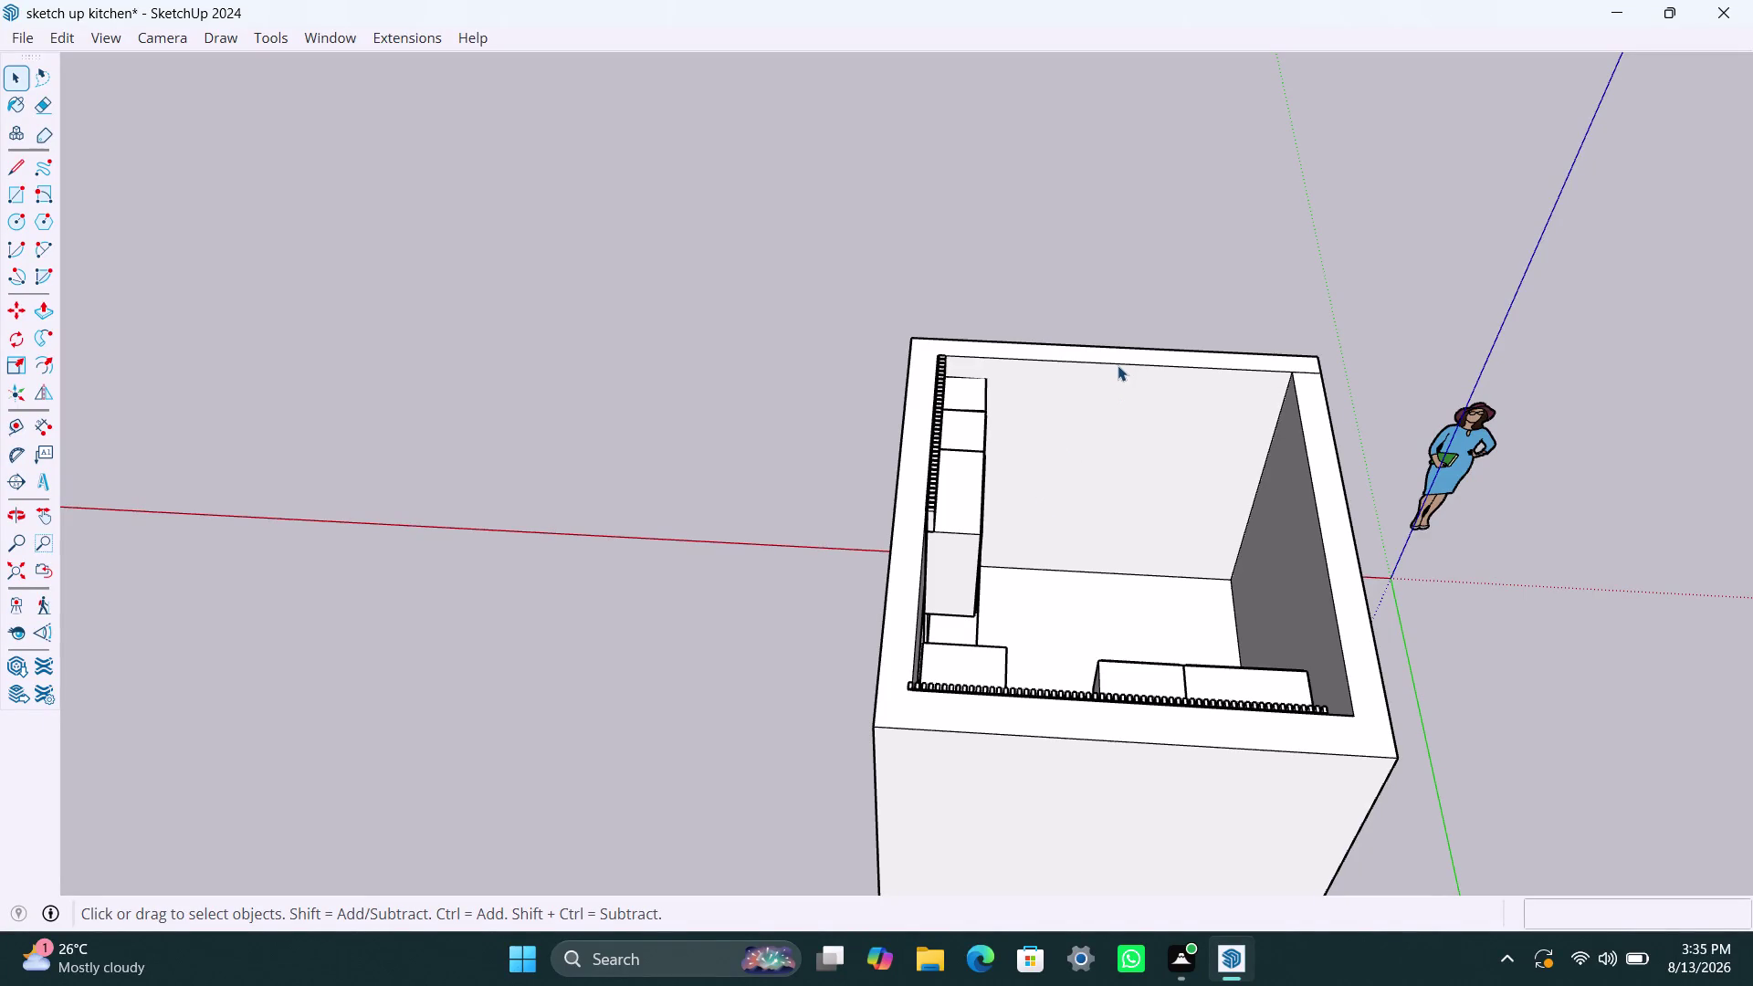
Zoom in on the wall top and select the connected wall geometry.
scroll(down, 3)
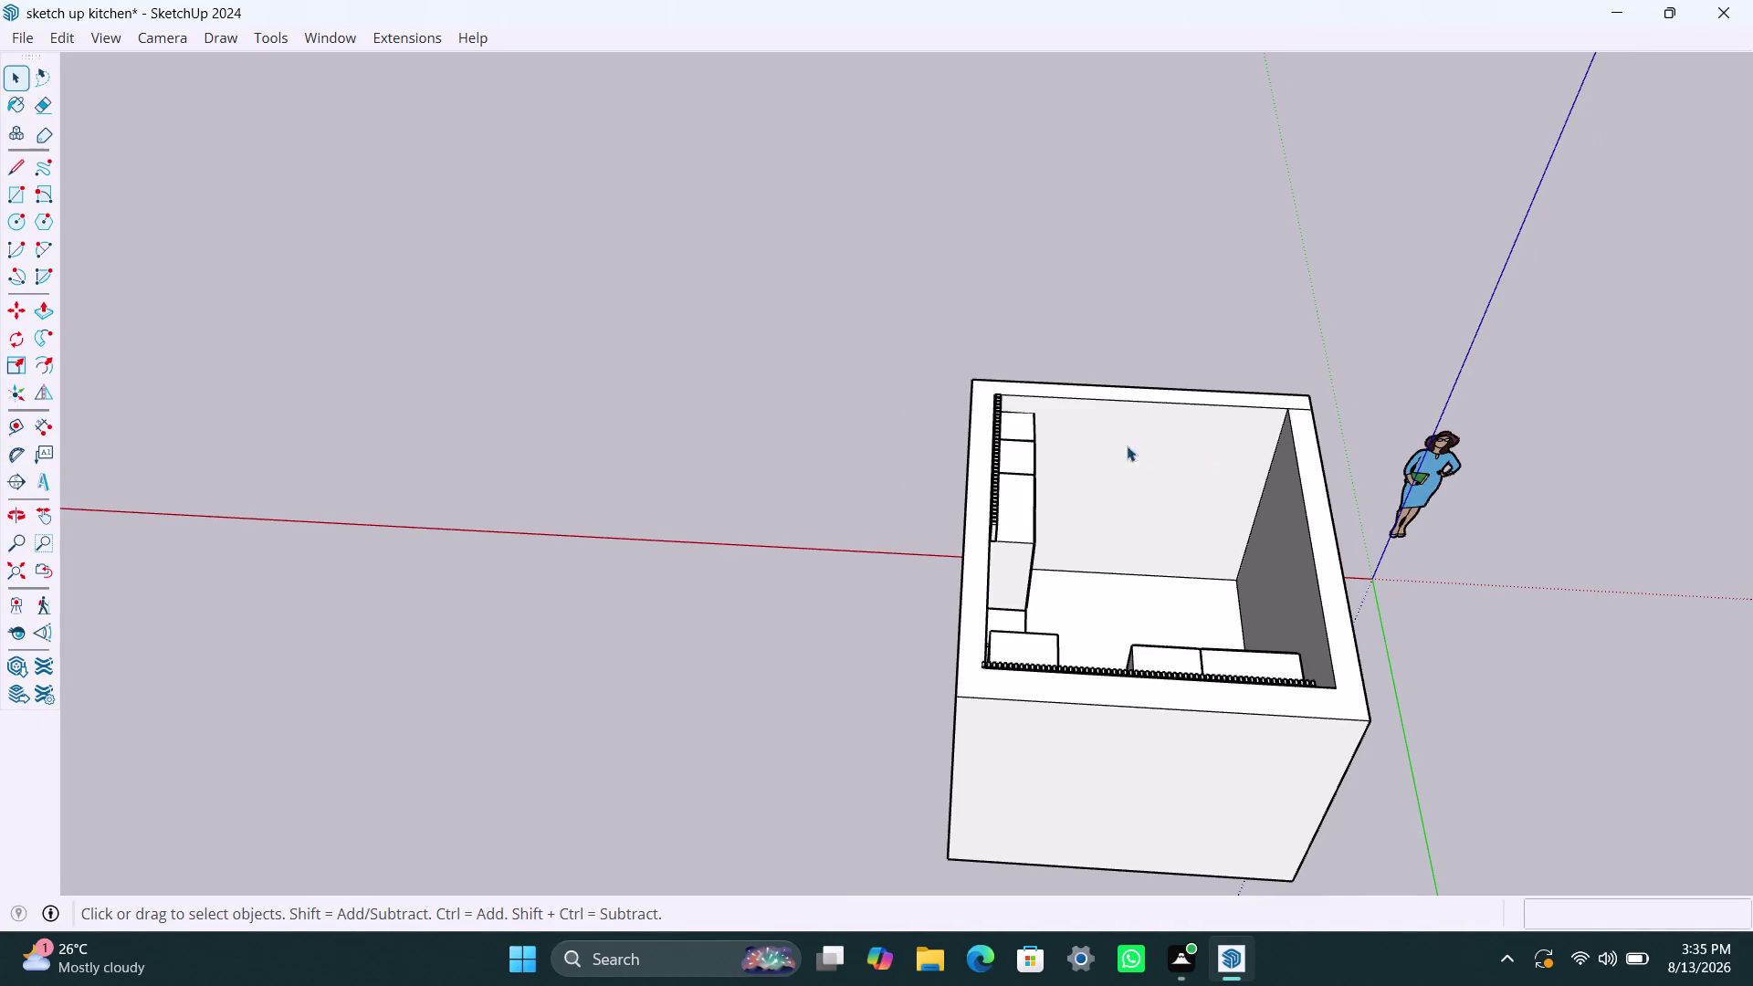
scroll(up, 3)
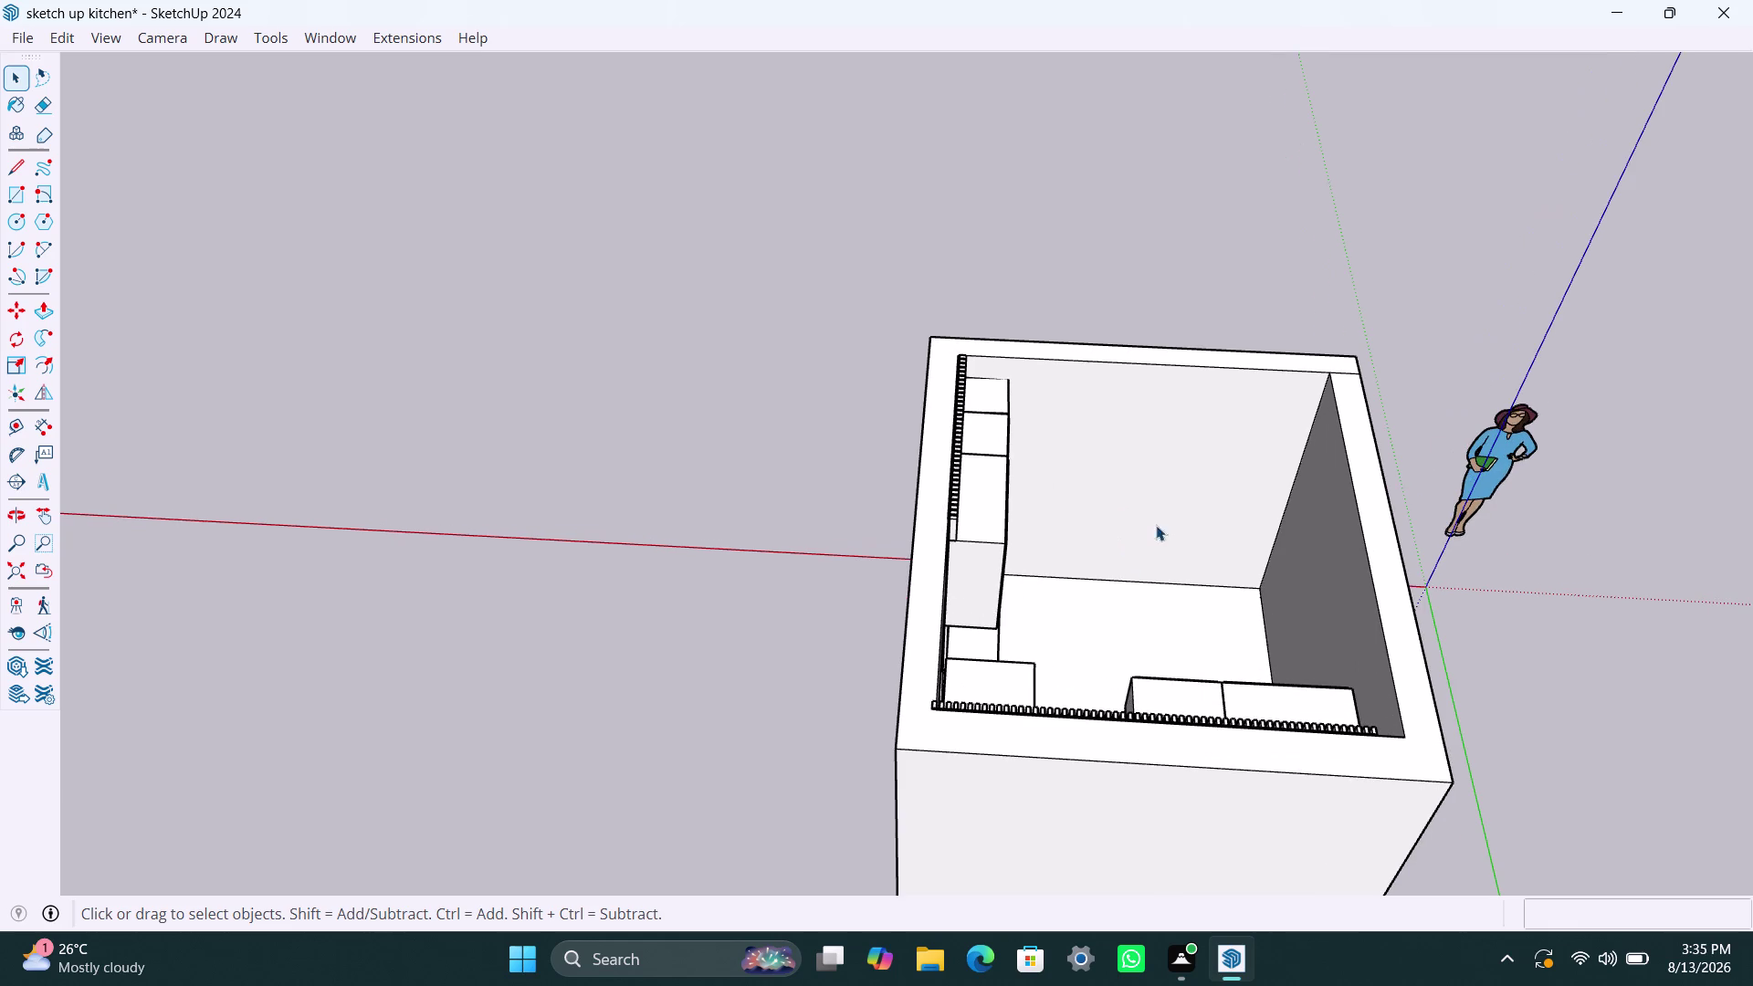
scroll(up, 3)
middle_drag(1338, 404, 1239, 454)
scroll(up, 3)
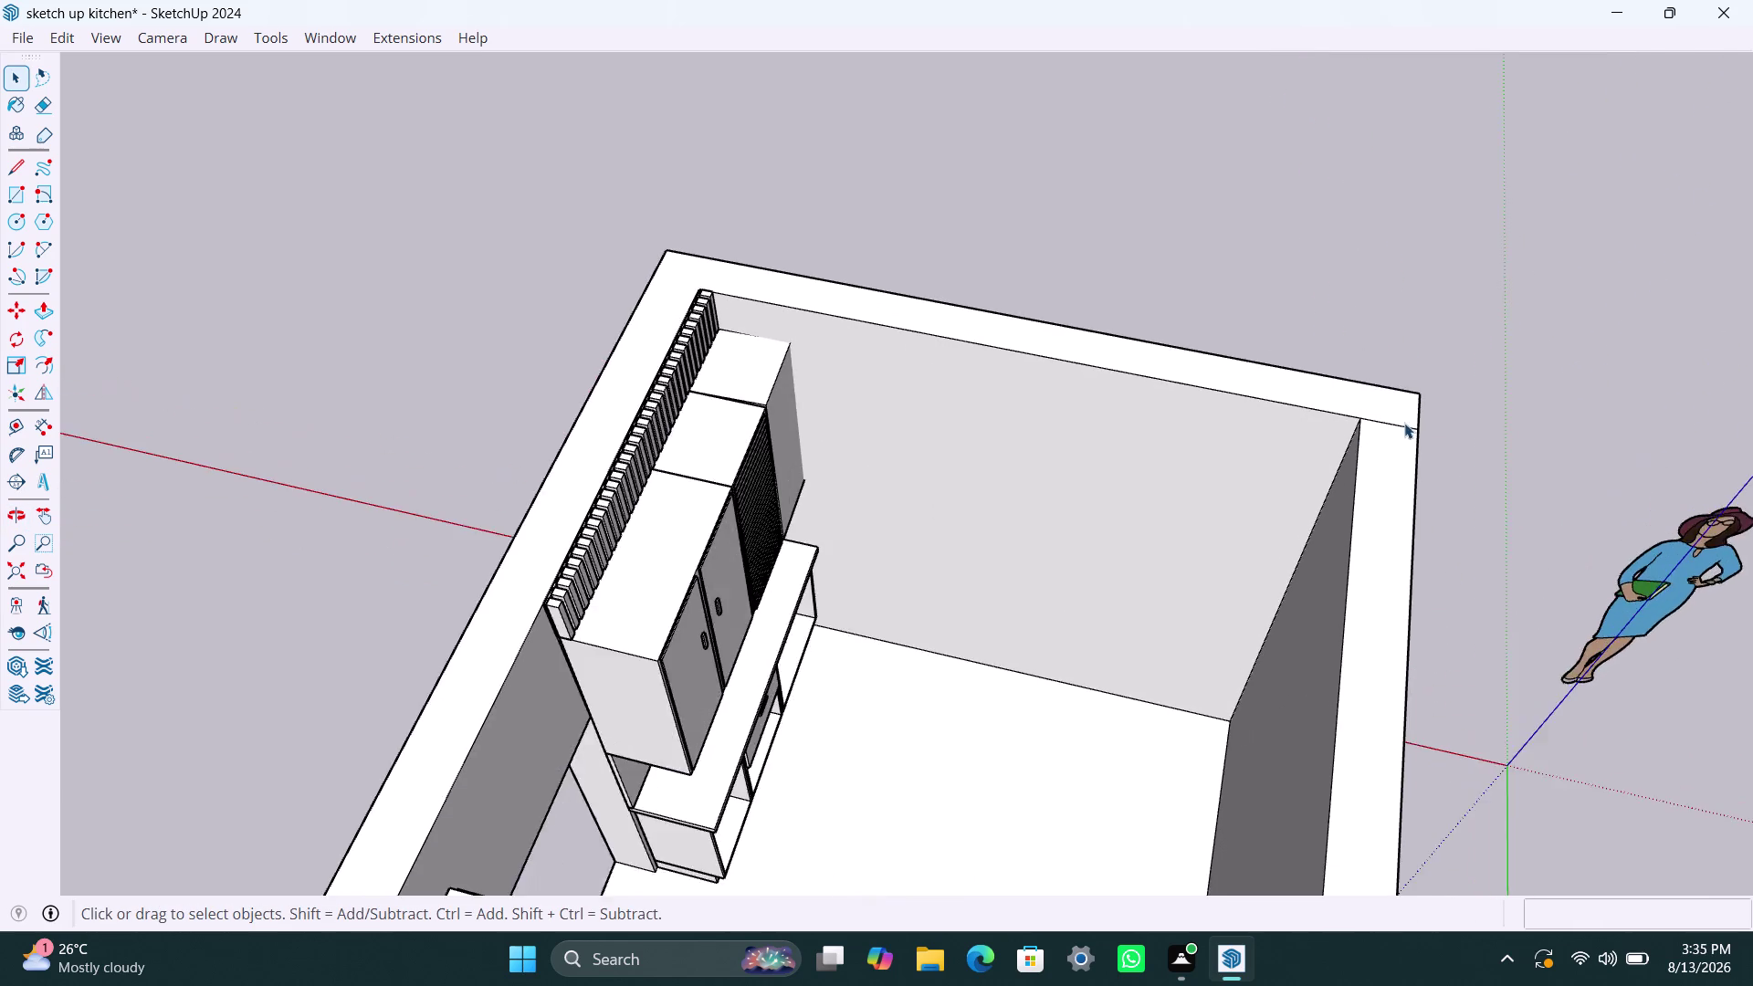
scroll(up, 3)
click(1390, 428)
triple_click(1390, 428)
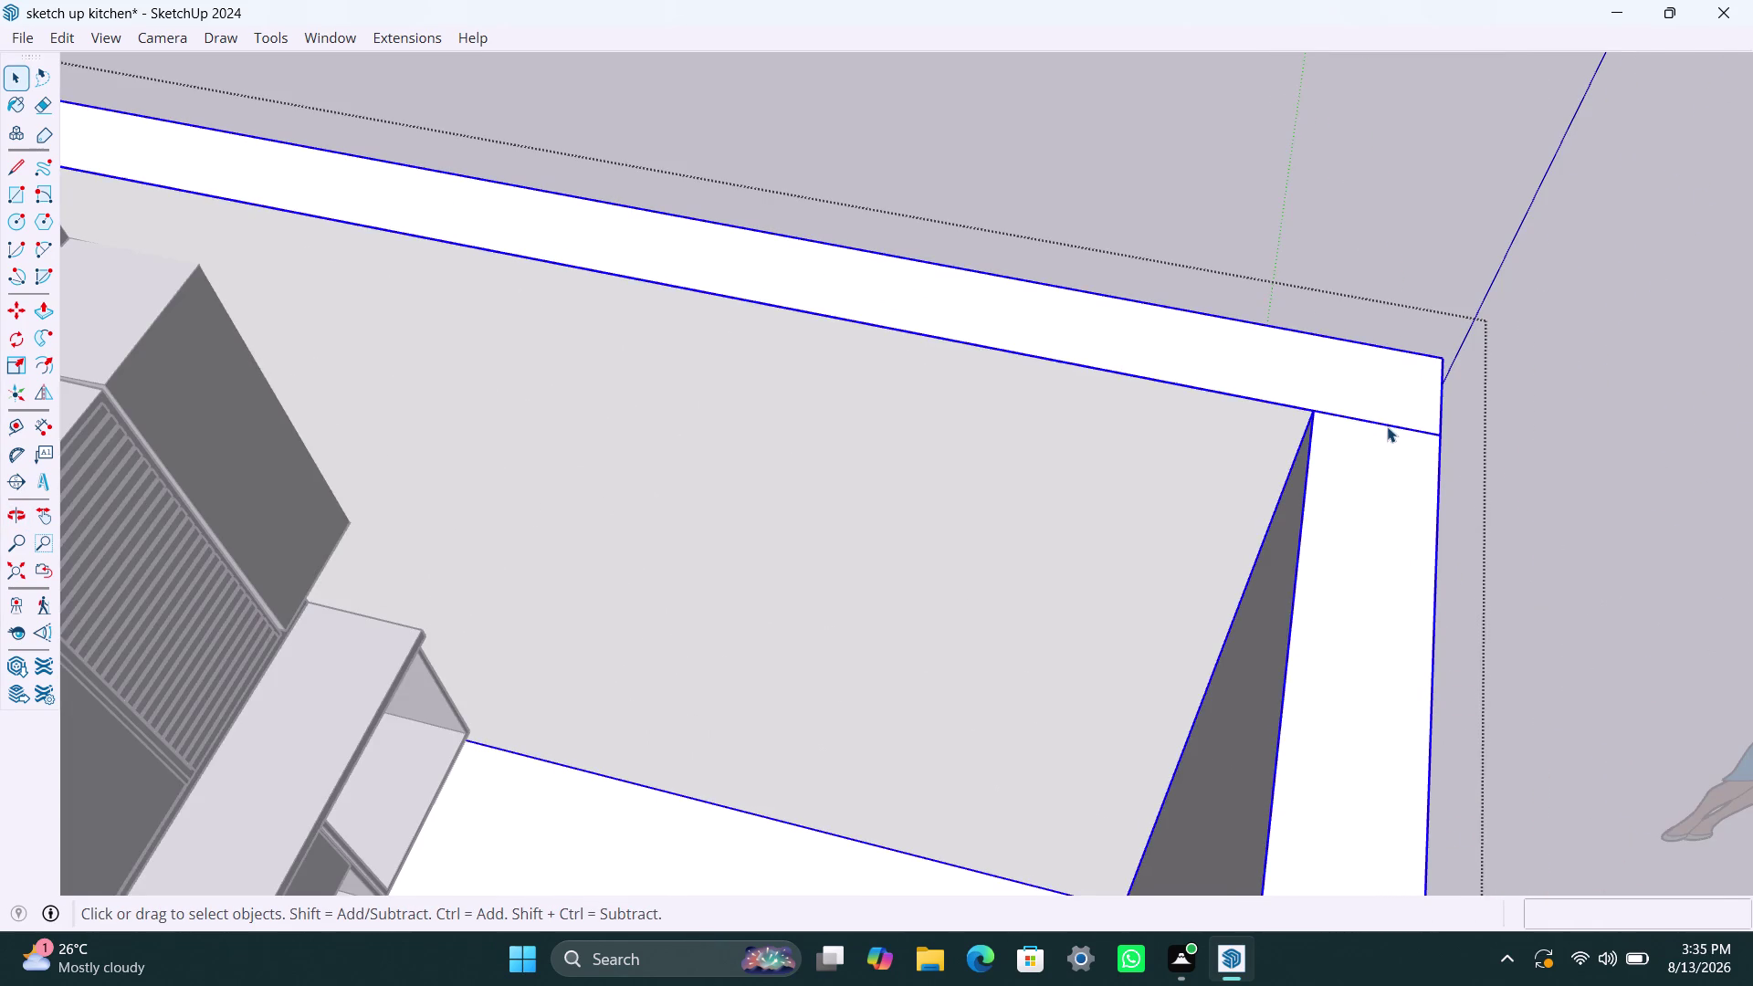
double_click(1387, 427)
click(1388, 425)
double_click(1387, 426)
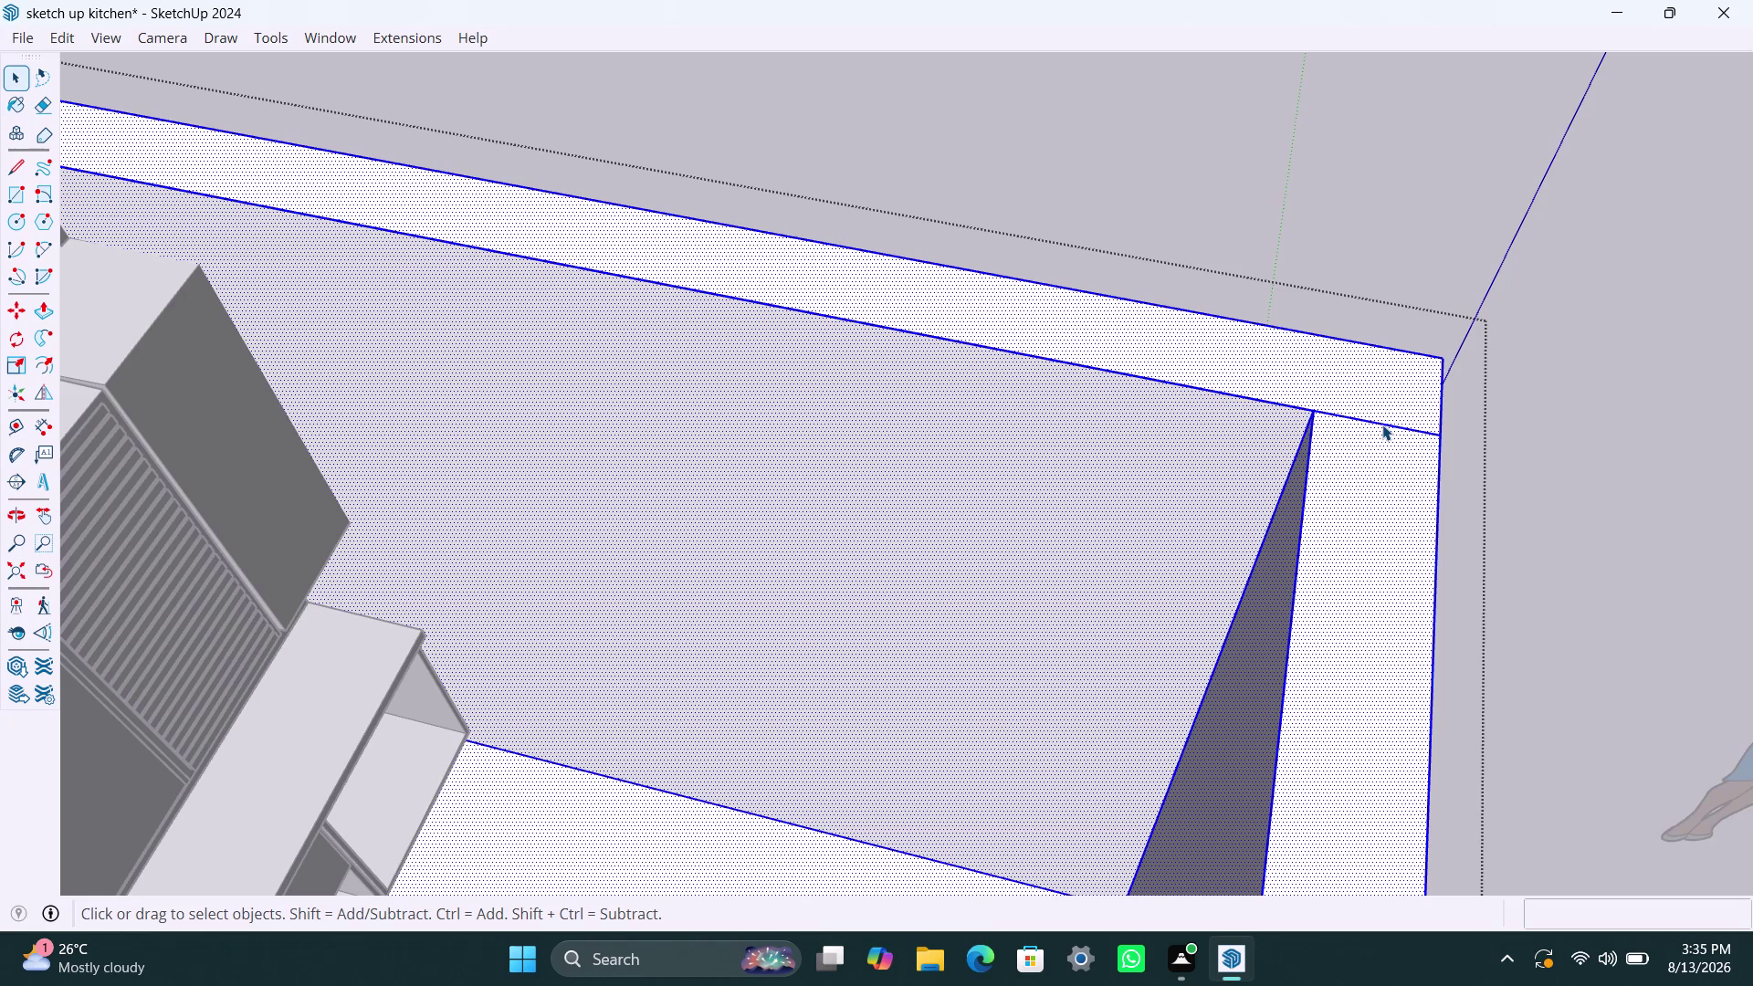
click(1382, 424)
Narrow the selection to the wall top edge, clear it, and leave the wall group.
scroll(up, 3)
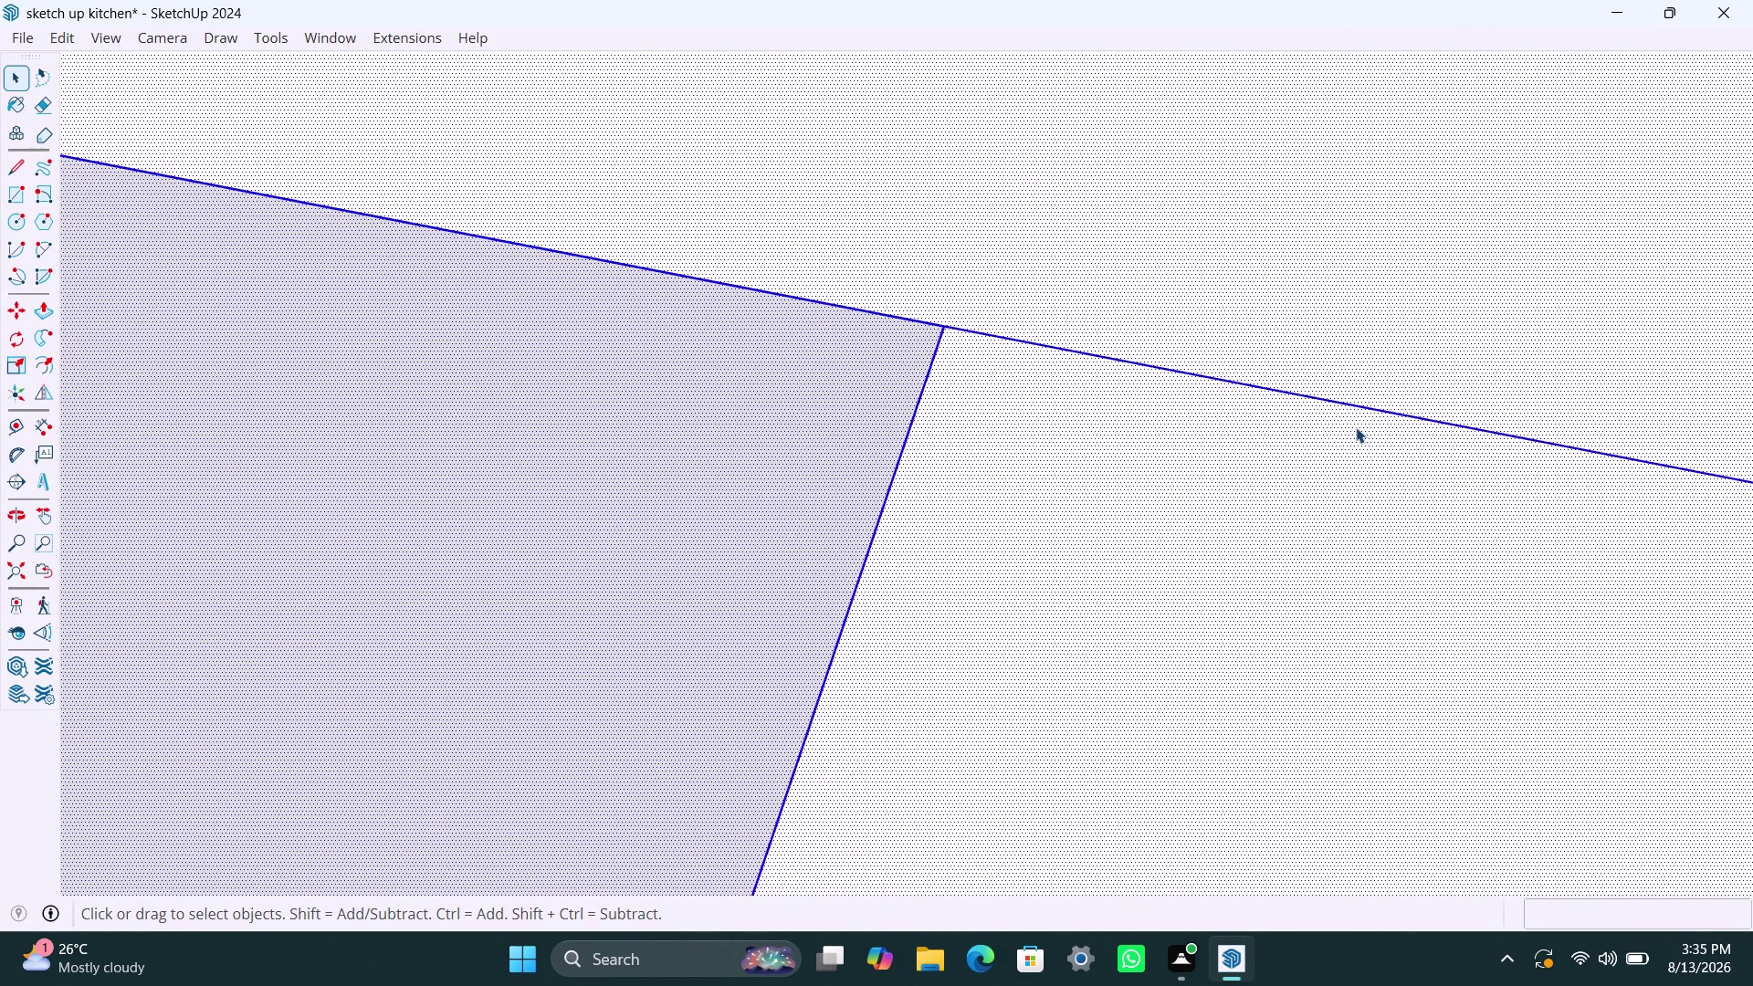
click(1356, 427)
click(1264, 382)
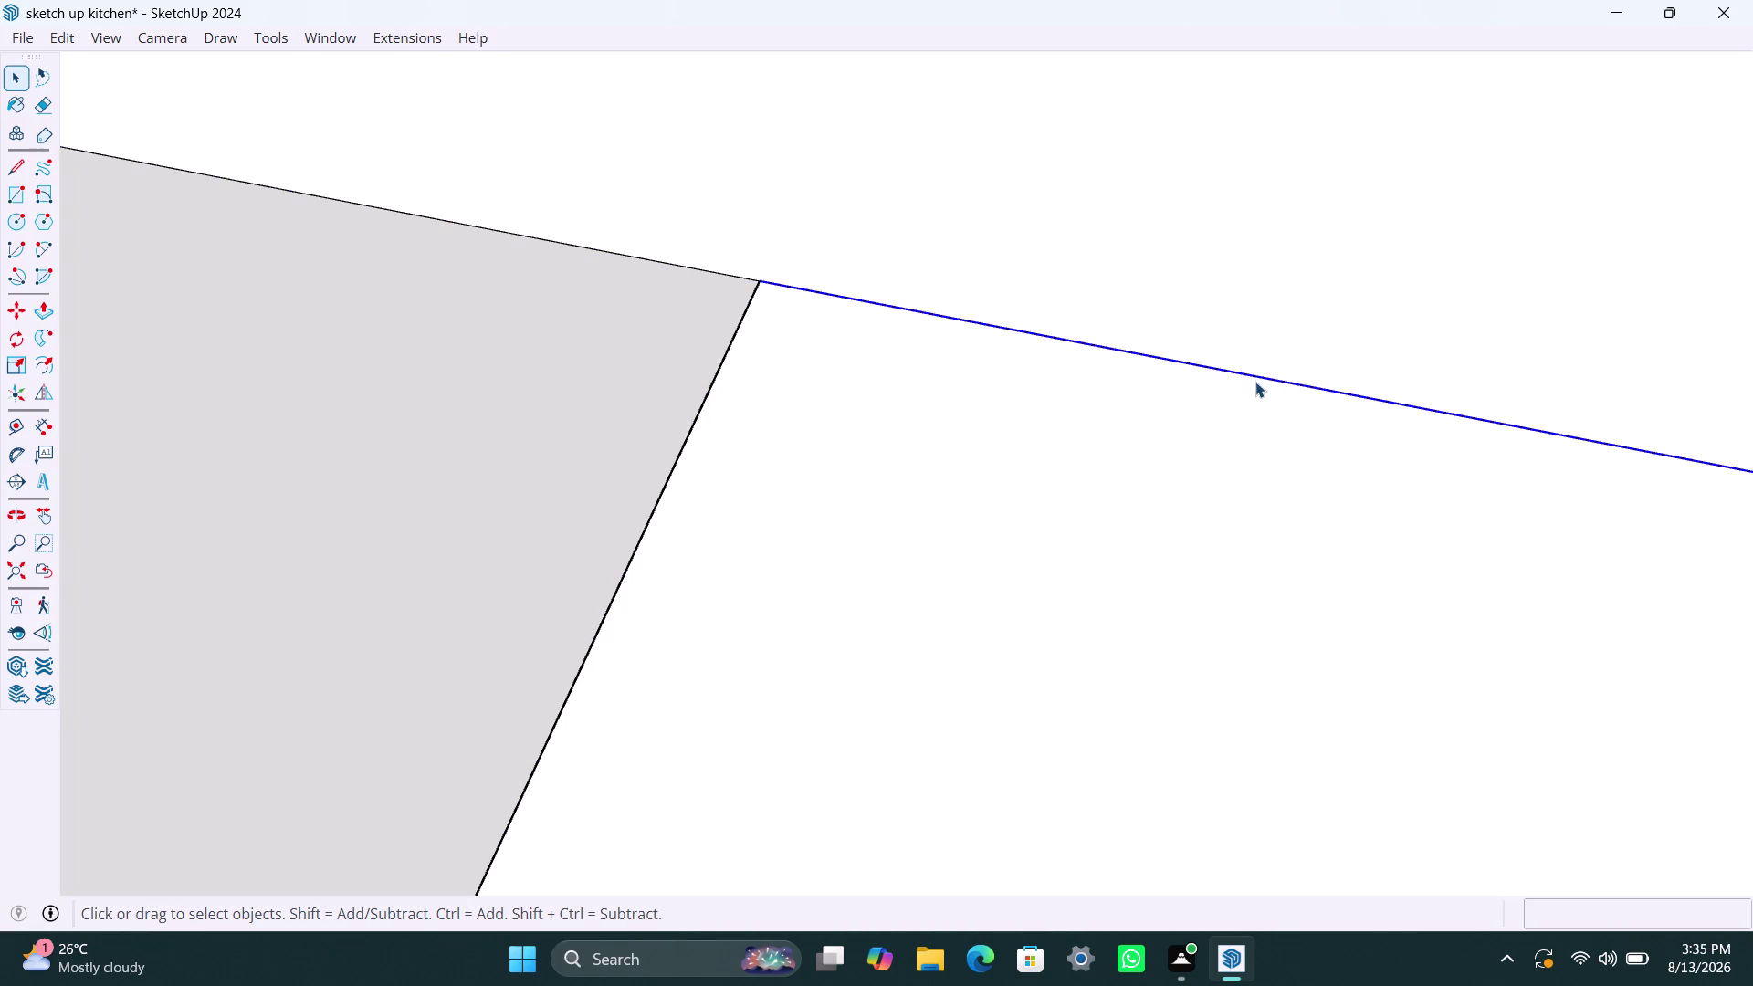
key(Delete)
scroll(down, 3)
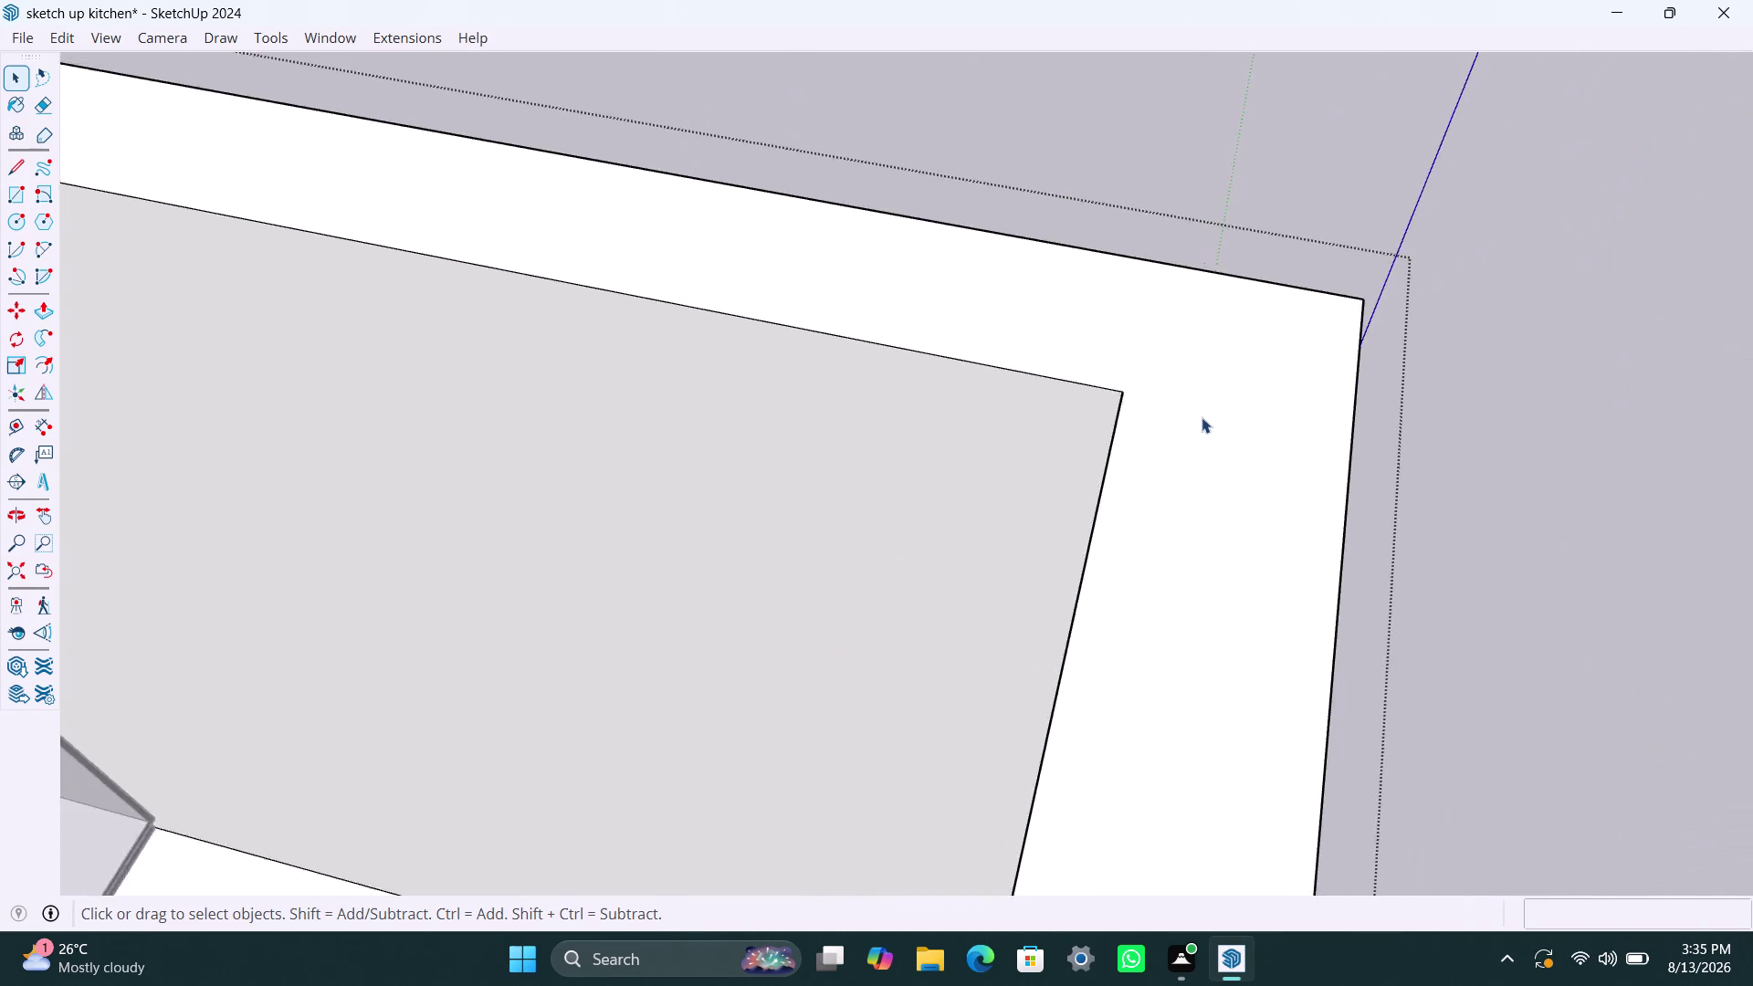
scroll(down, 3)
click(1436, 371)
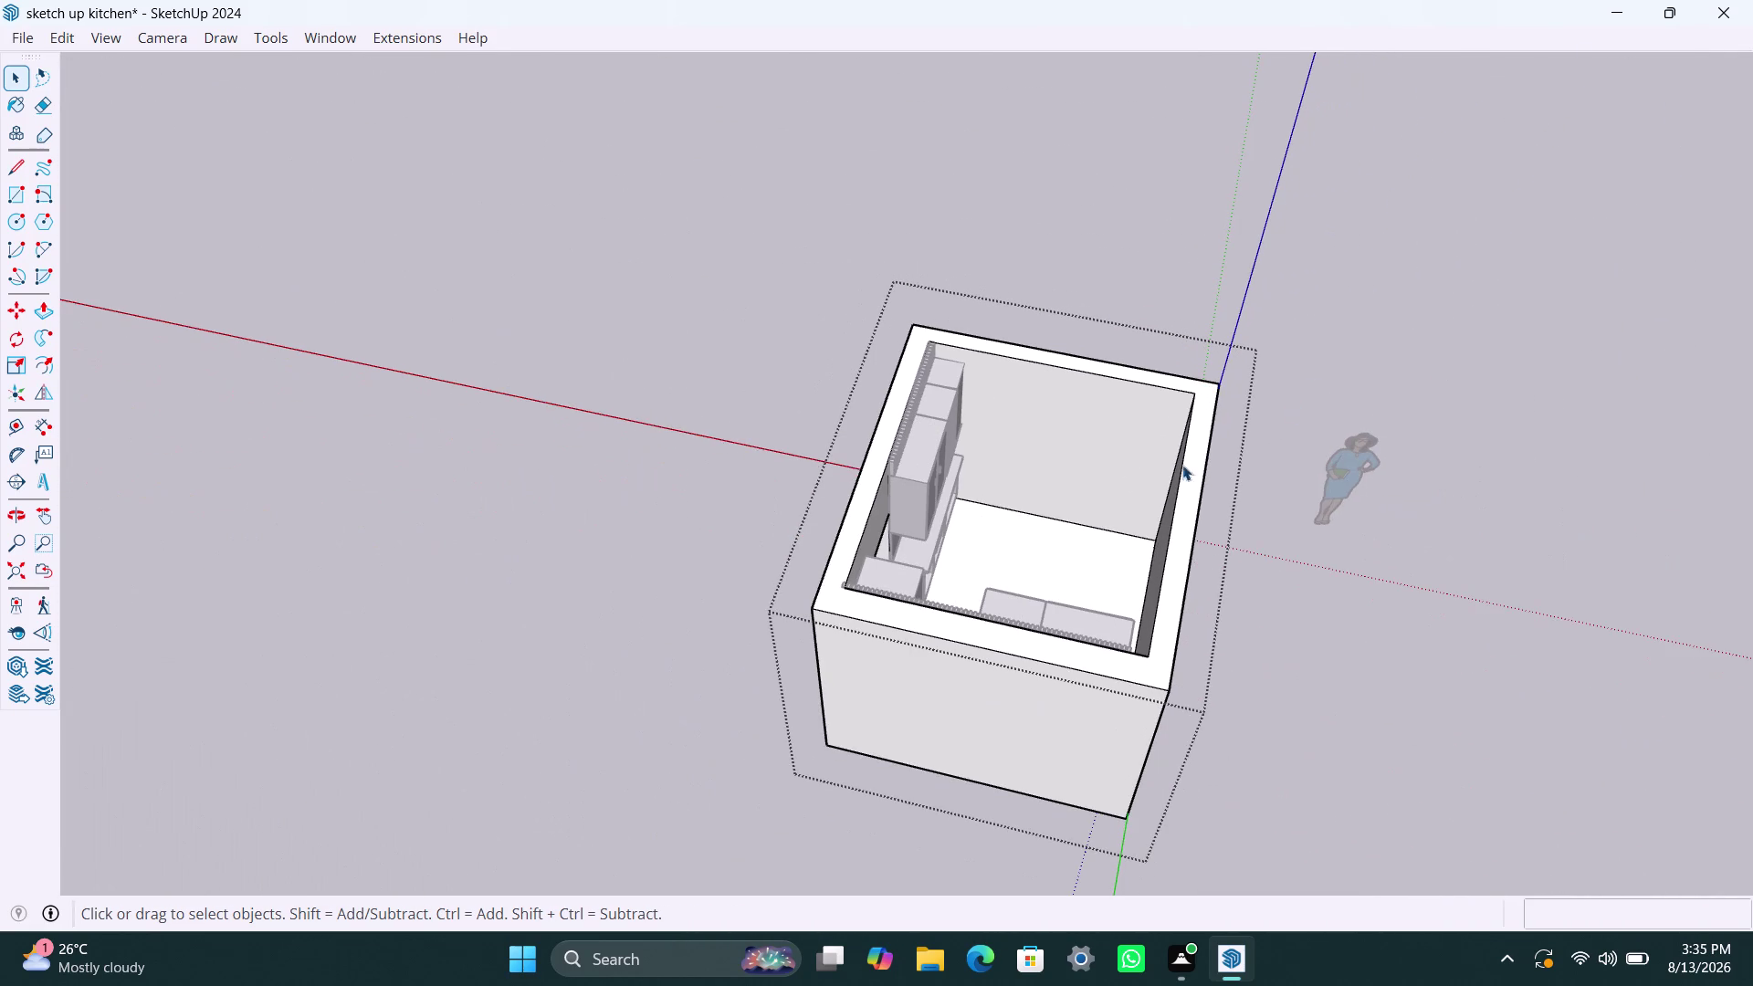
double_click(1353, 292)
double_click(1127, 251)
scroll(up, 3)
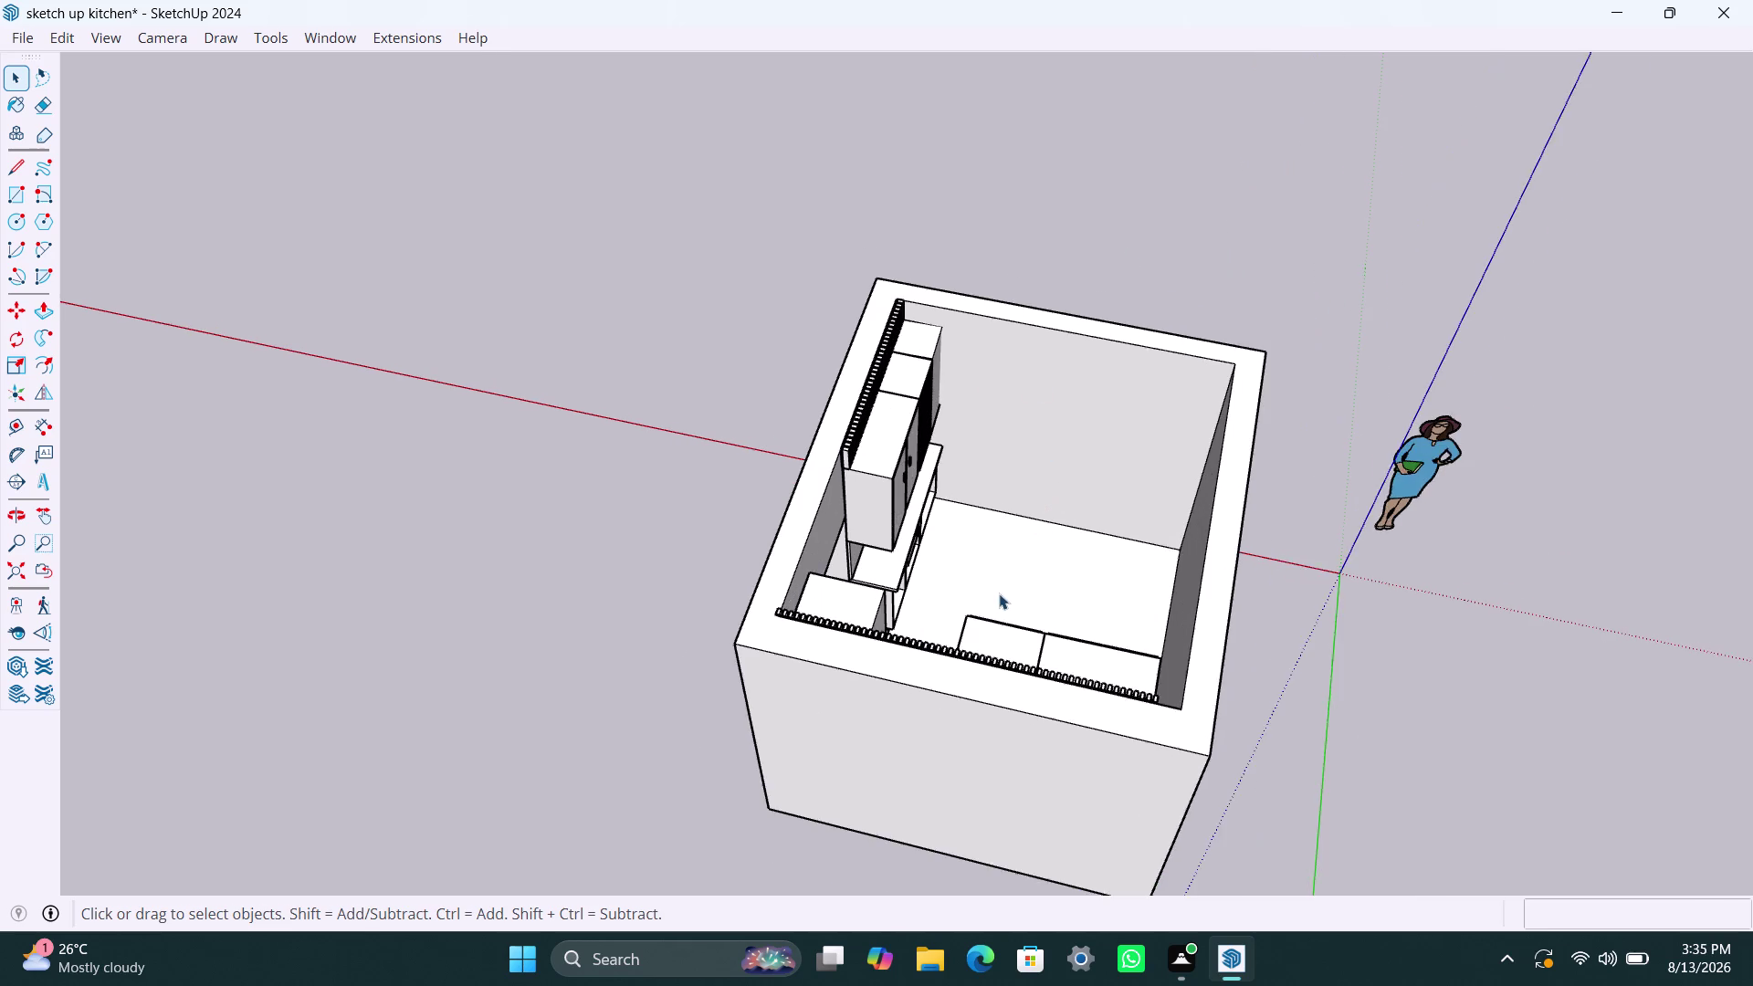
Orbit past the tall wall cabinets, slats and base cabinet row to the whole layout.
middle_drag(999, 594, 948, 618)
scroll(up, 3)
scroll(up, 3)
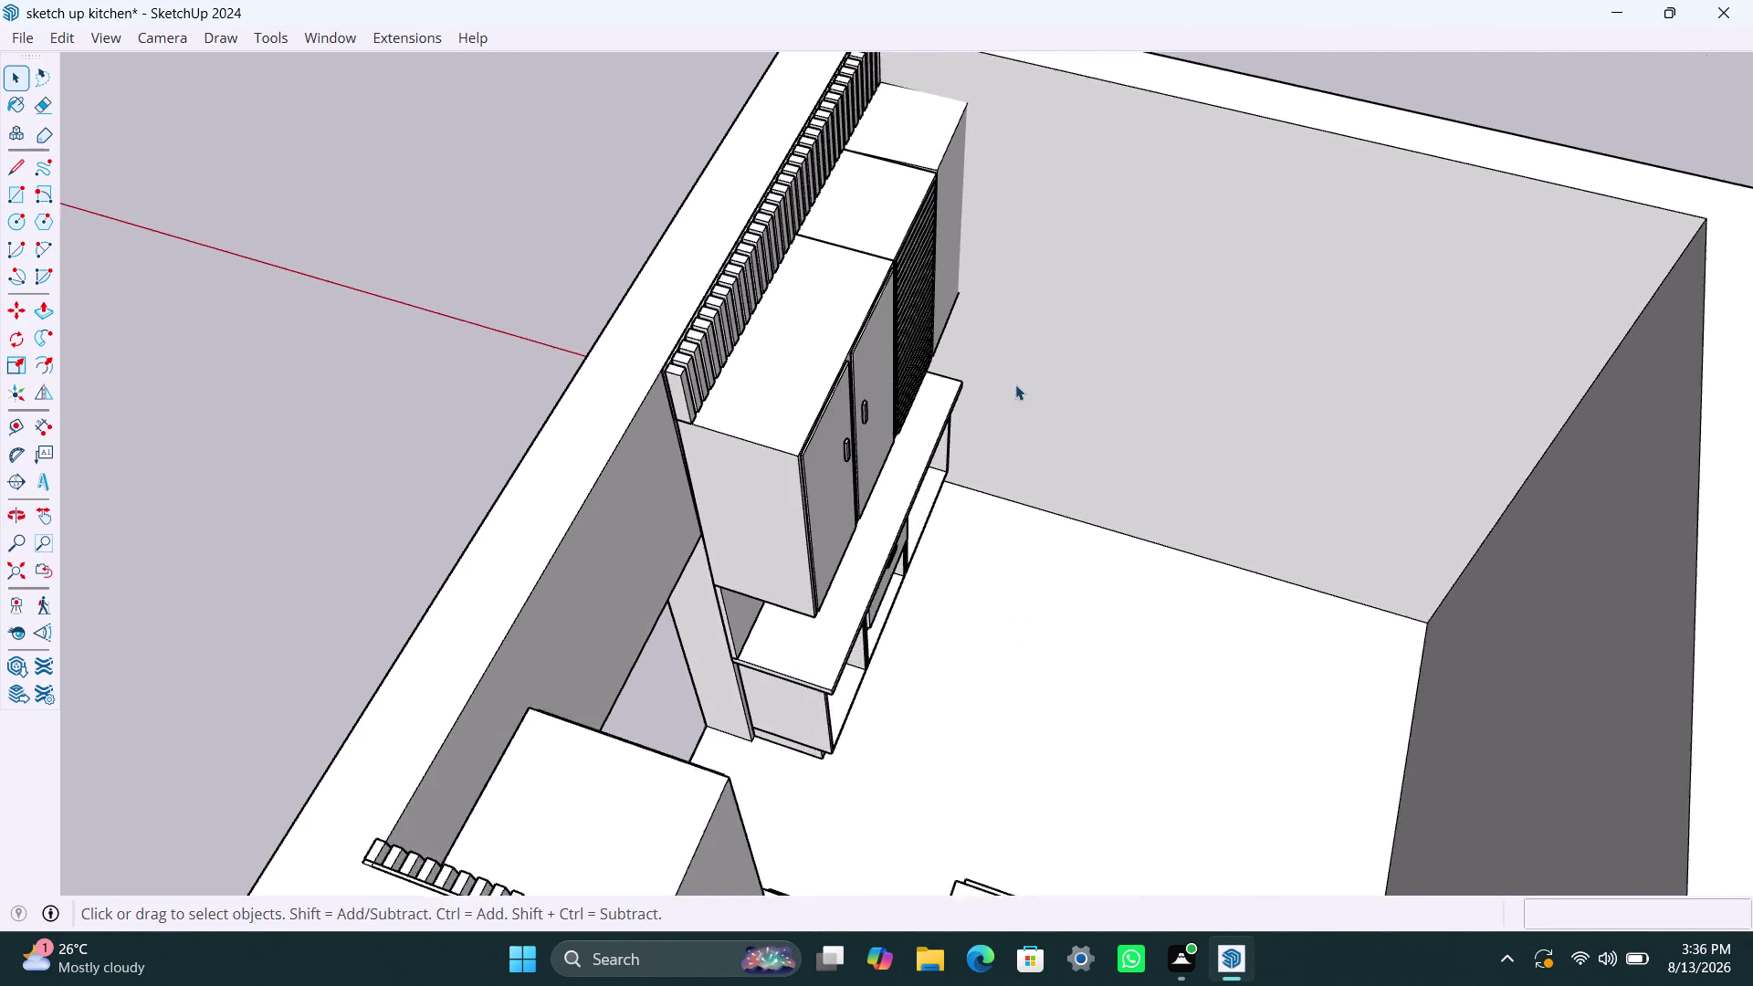
middle_drag(1079, 433, 675, 479)
scroll(up, 3)
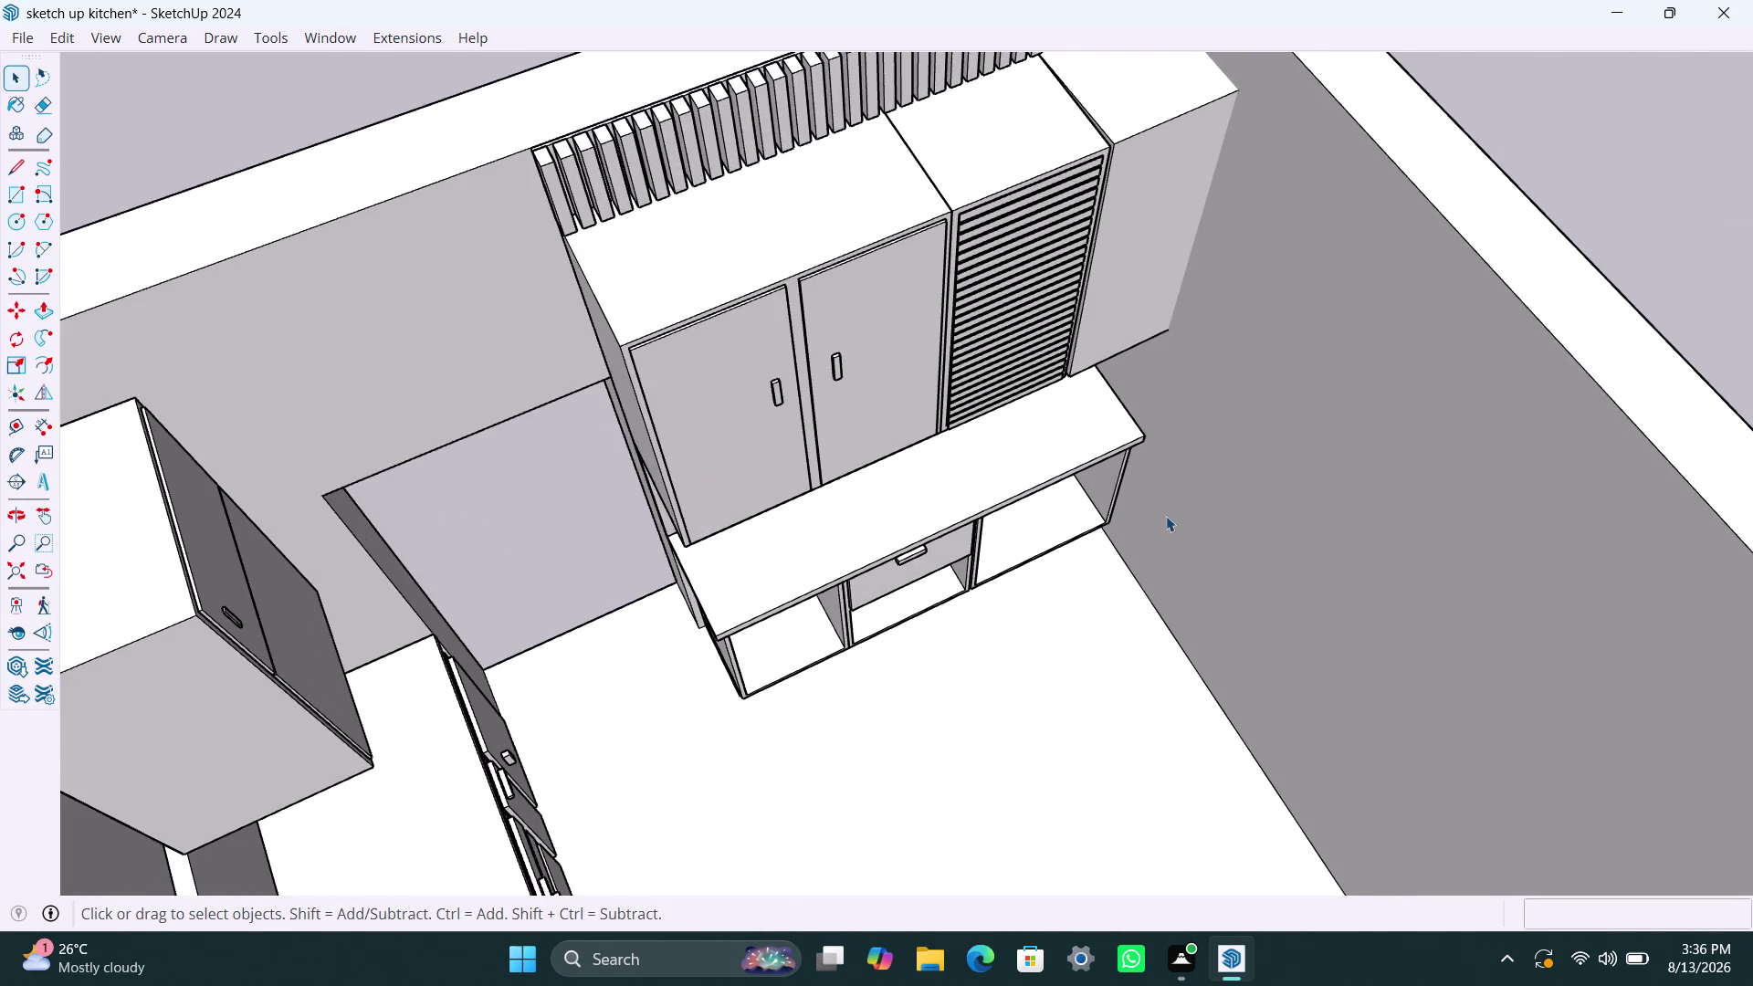
scroll(down, 3)
scroll(down, 3)
middle_drag(1022, 656, 1022, 658)
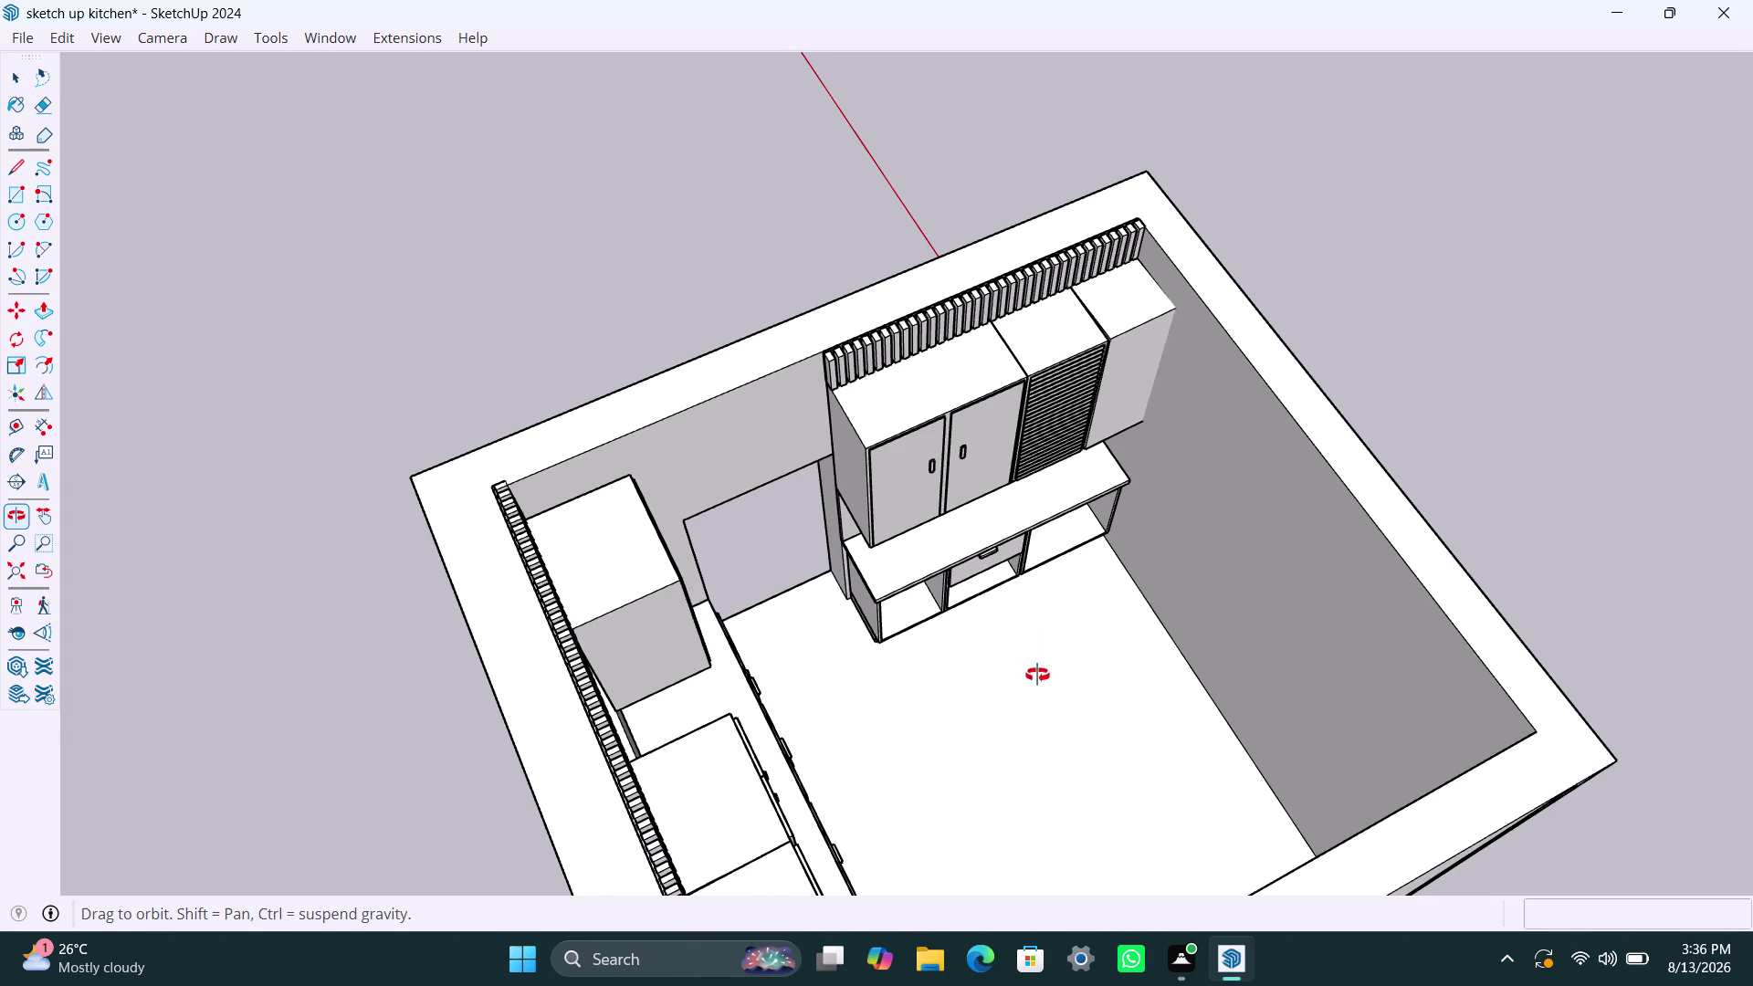
middle_drag(1023, 658, 1349, 630)
scroll(up, 3)
middle_drag(1017, 653, 1390, 675)
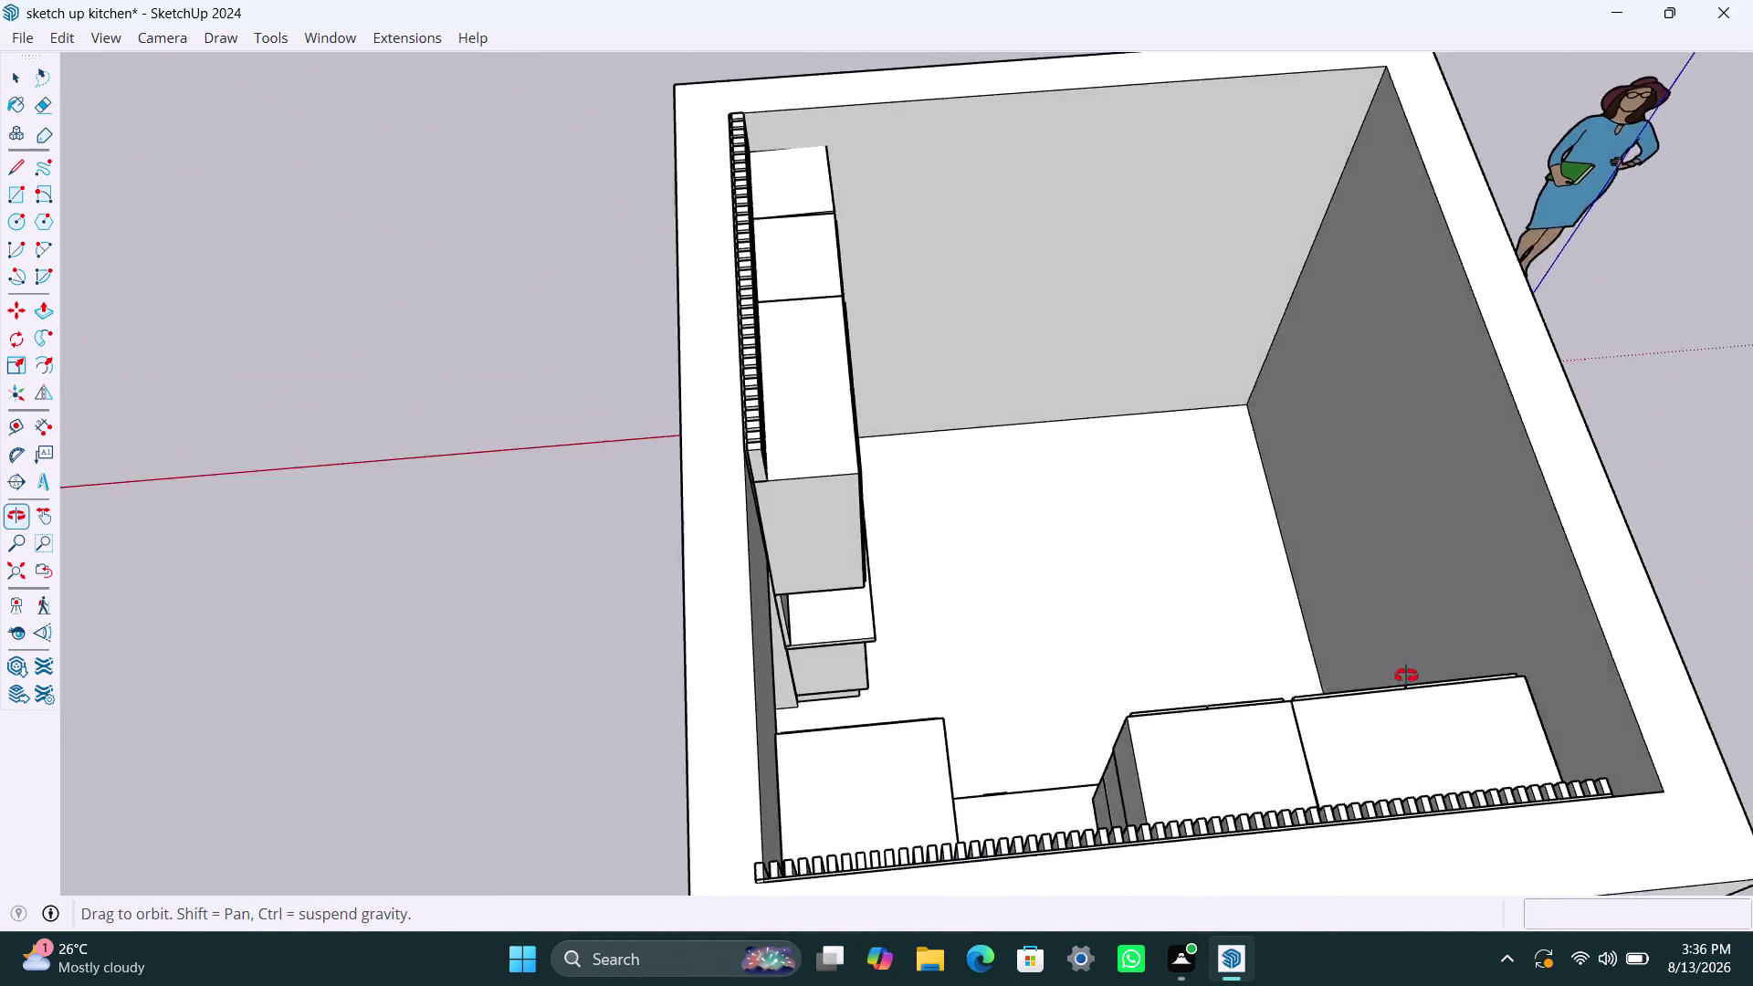
middle_drag(1390, 675, 1426, 771)
scroll(up, 3)
middle_drag(1269, 537, 974, 557)
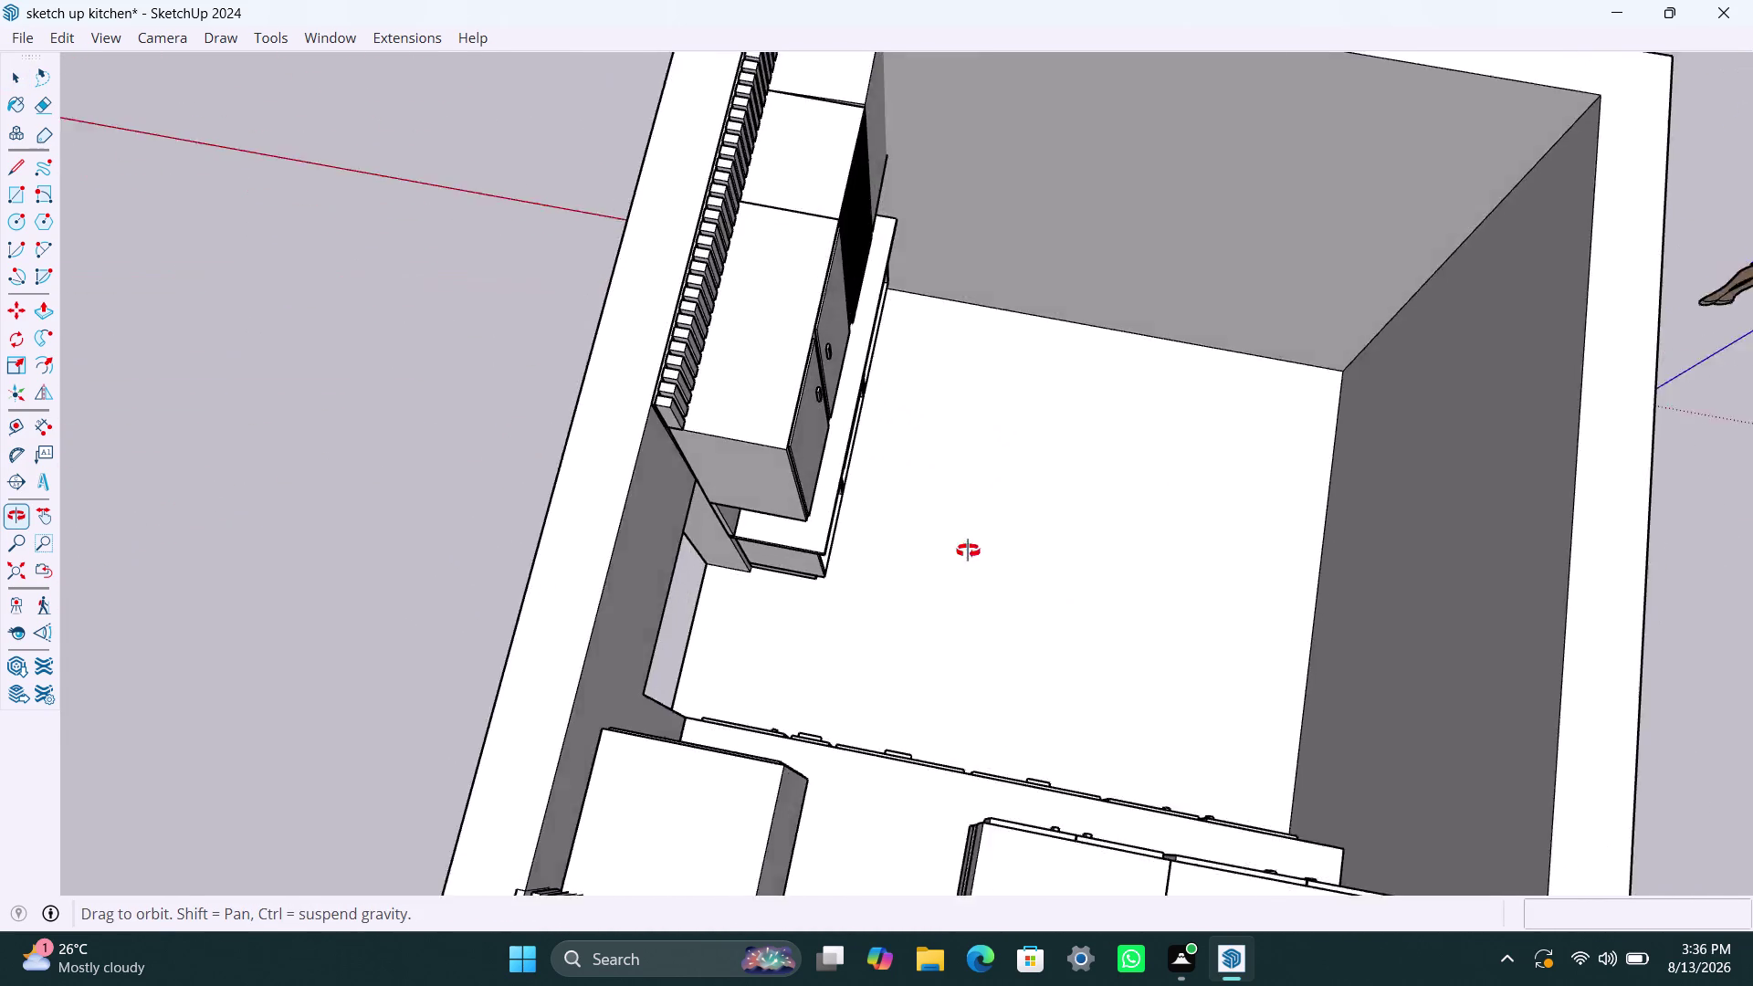
middle_drag(974, 557, 939, 527)
scroll(down, 3)
middle_drag(1073, 550, 583, 460)
scroll(down, 3)
middle_drag(982, 615, 511, 680)
scroll(up, 3)
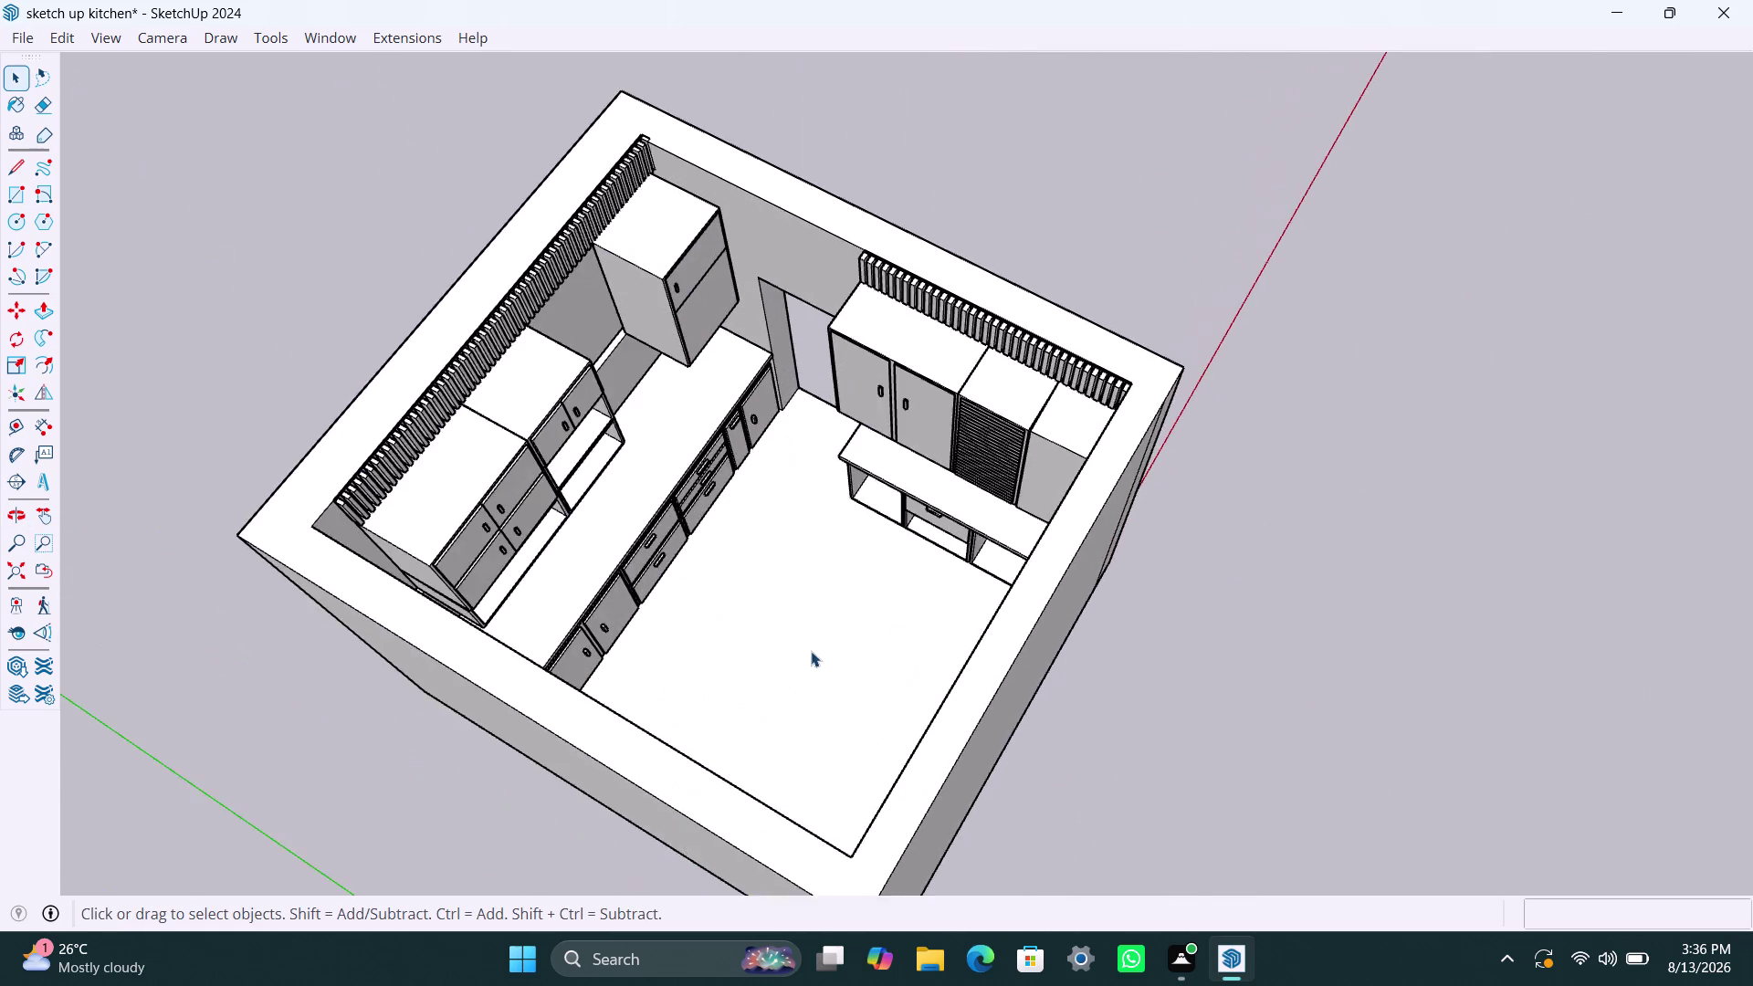
scroll(up, 3)
Orbit across both cabinet walls and the interior, ending on a front view.
middle_drag(838, 642, 626, 596)
scroll(down, 3)
scroll(down, 3)
scroll(up, 3)
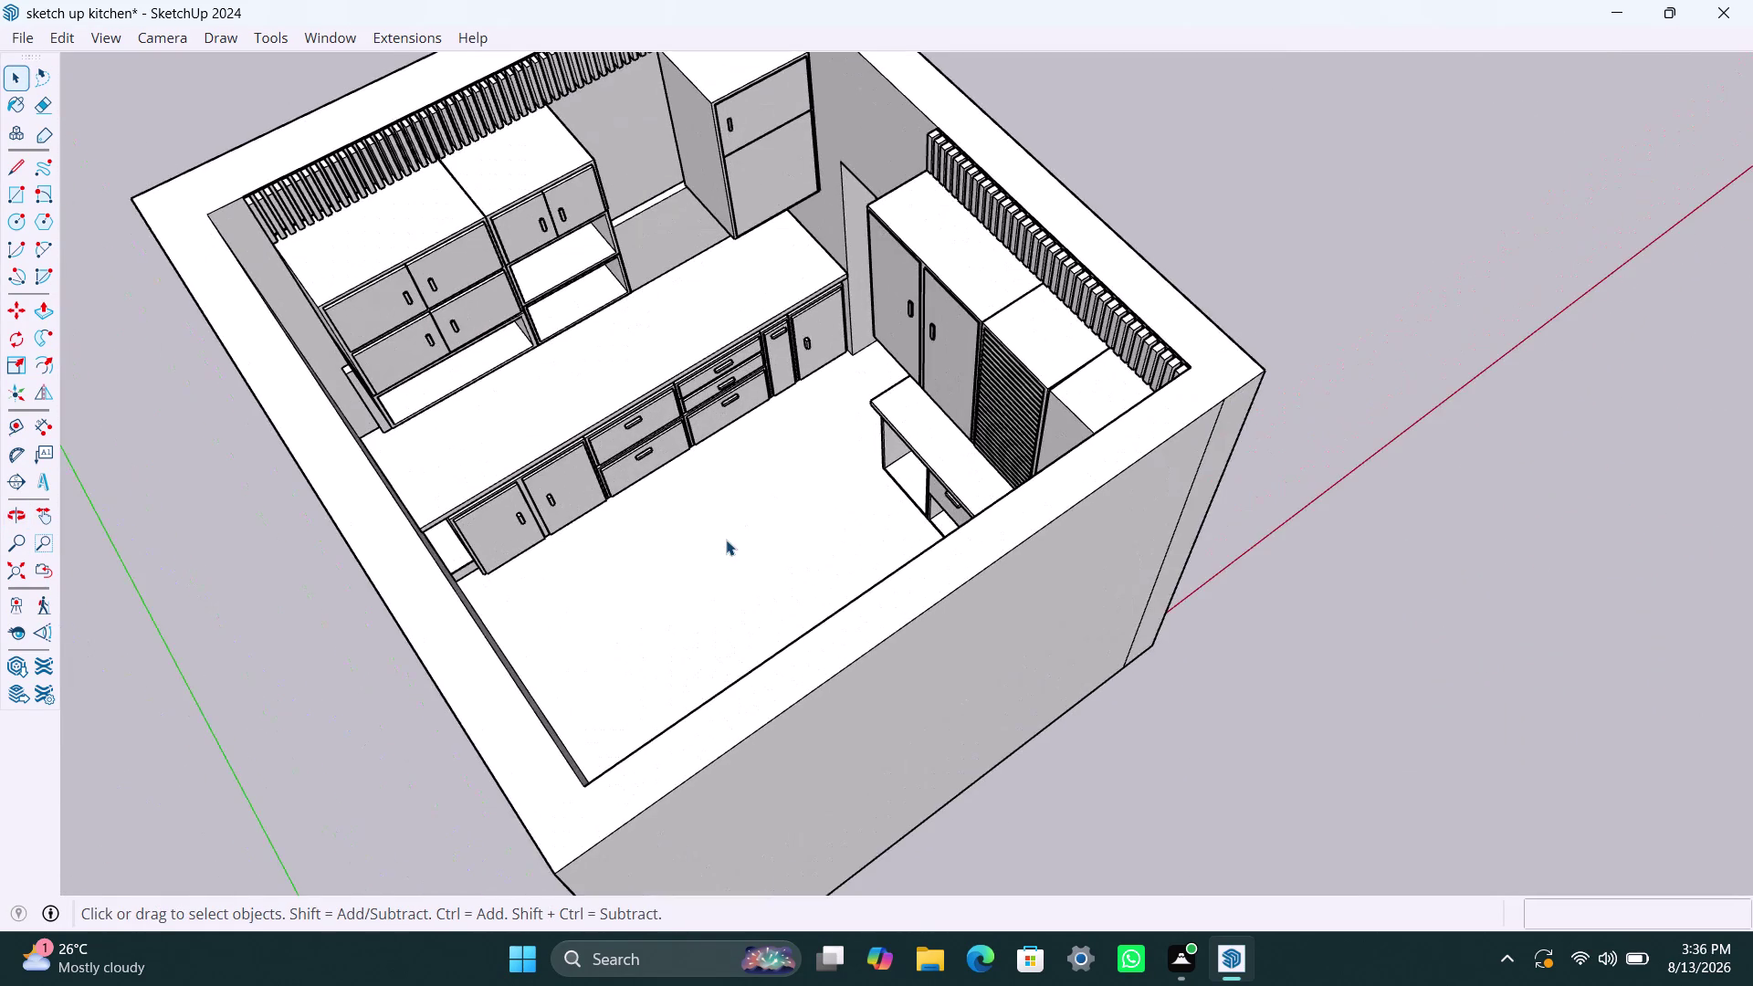
scroll(down, 3)
scroll(up, 3)
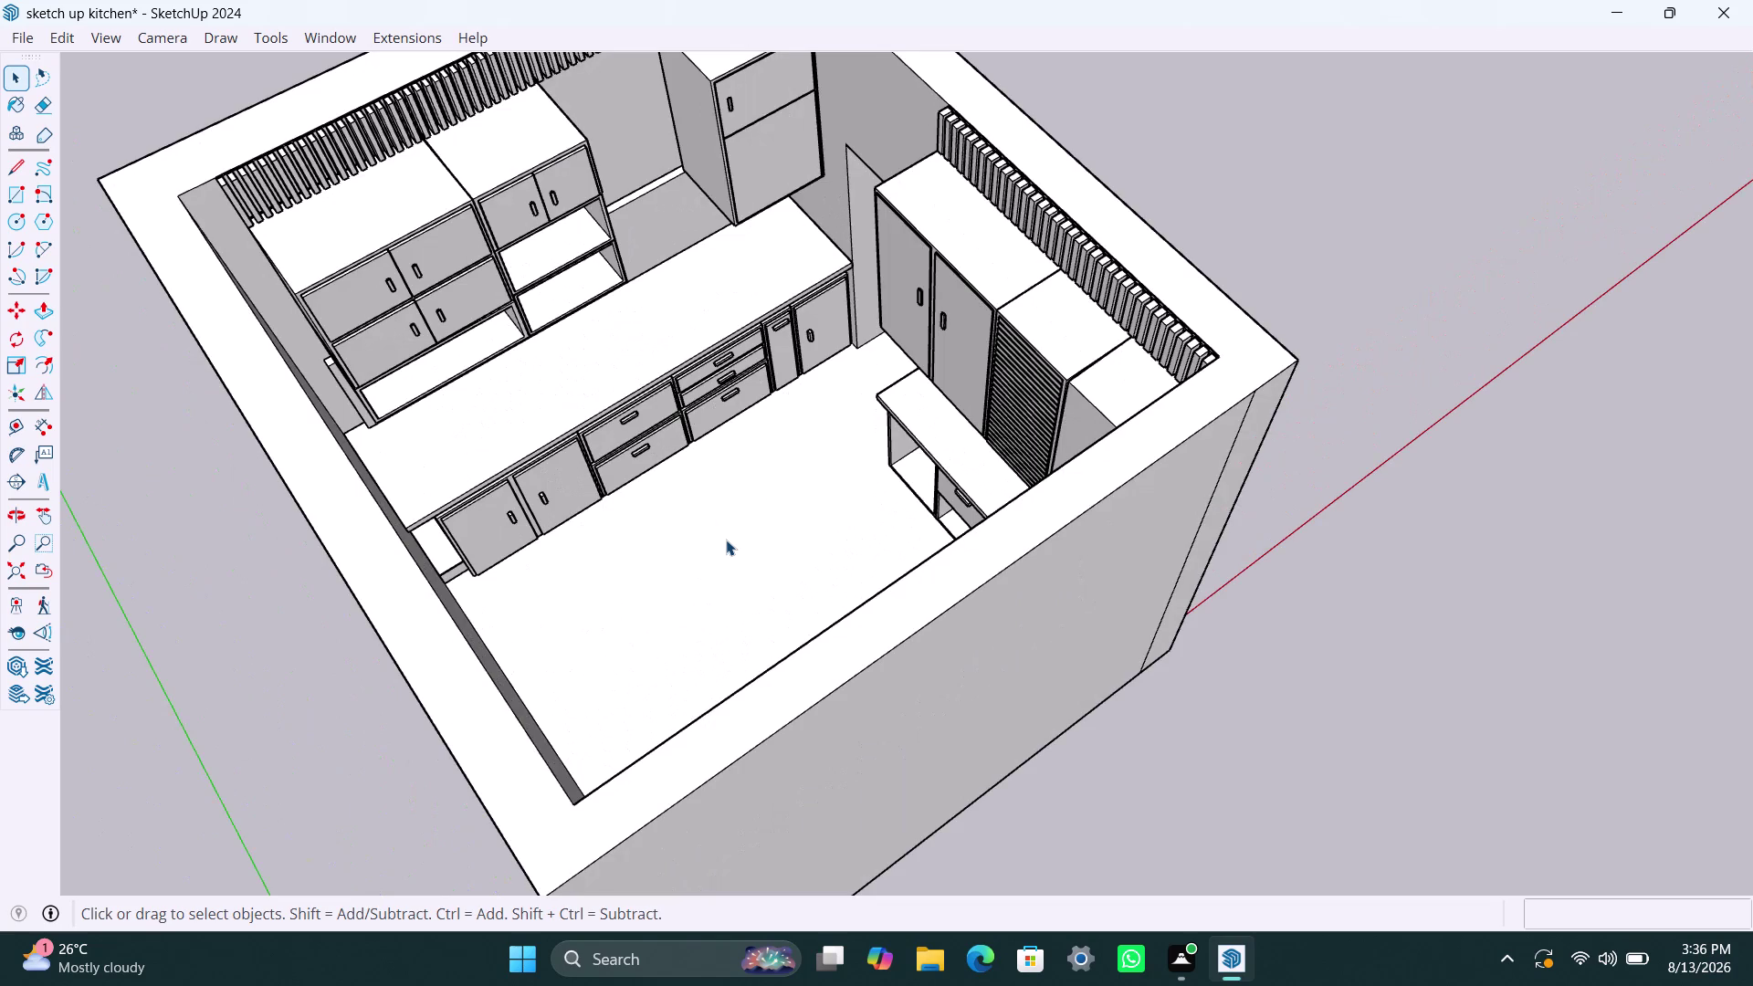
scroll(down, 3)
scroll(down, 3)
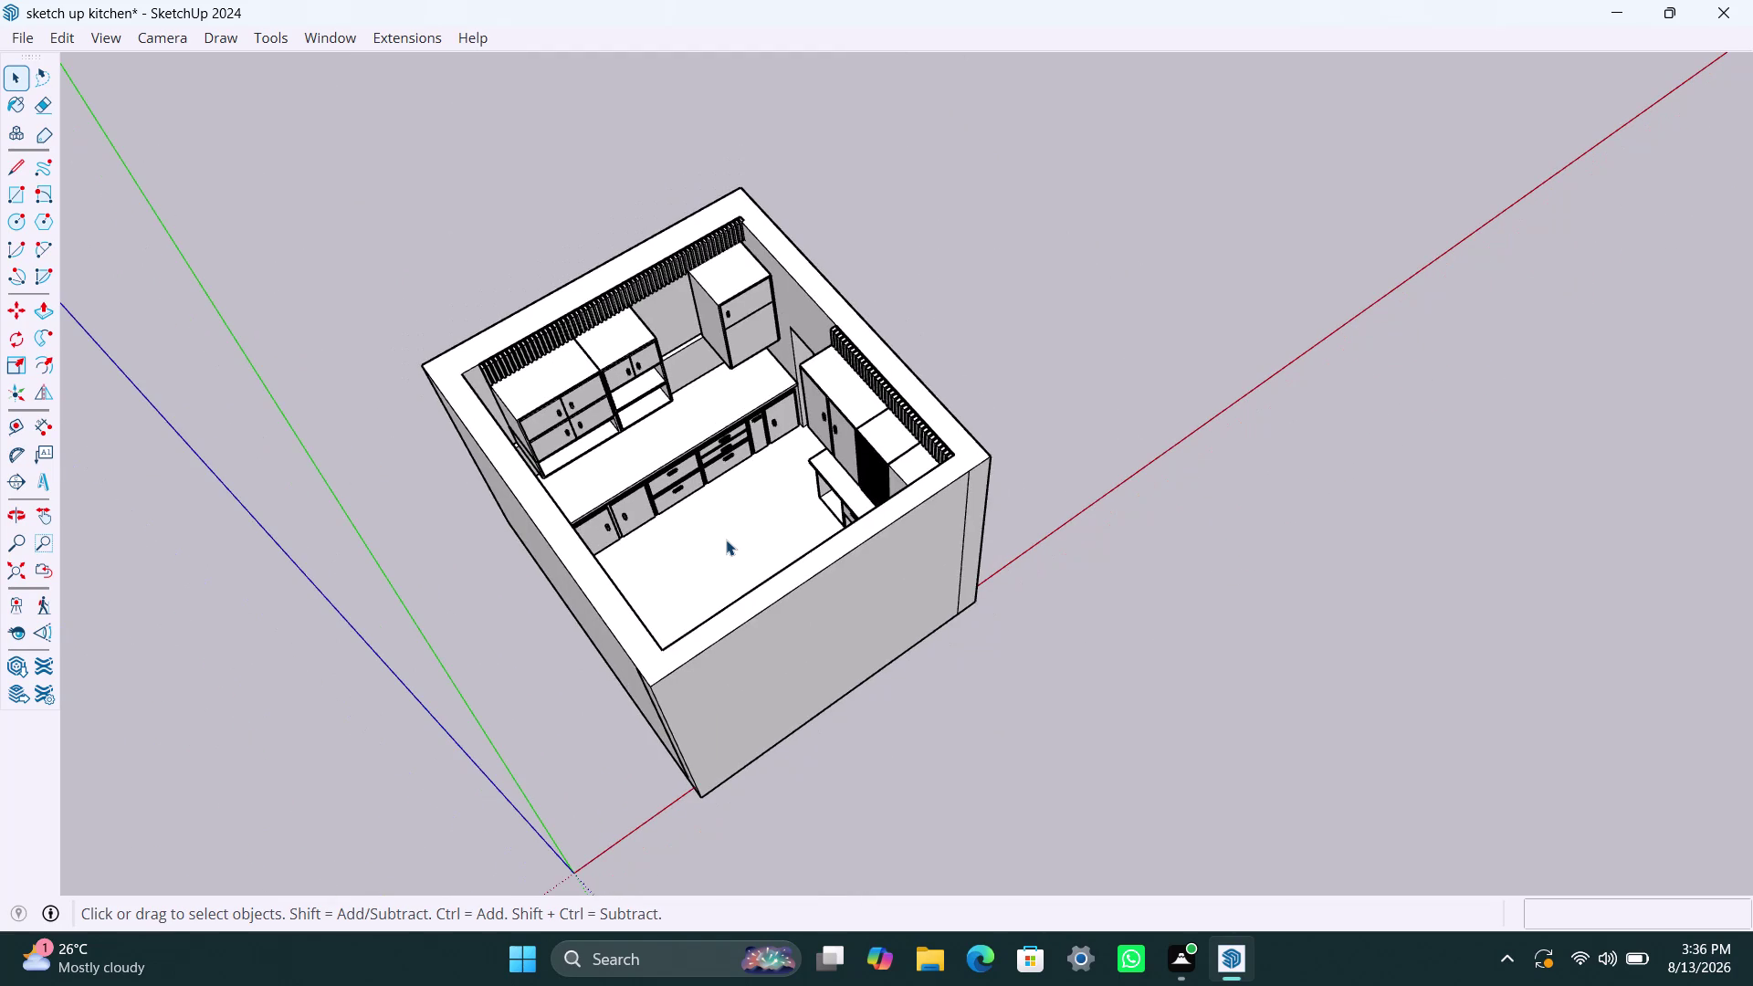
middle_drag(824, 527, 476, 572)
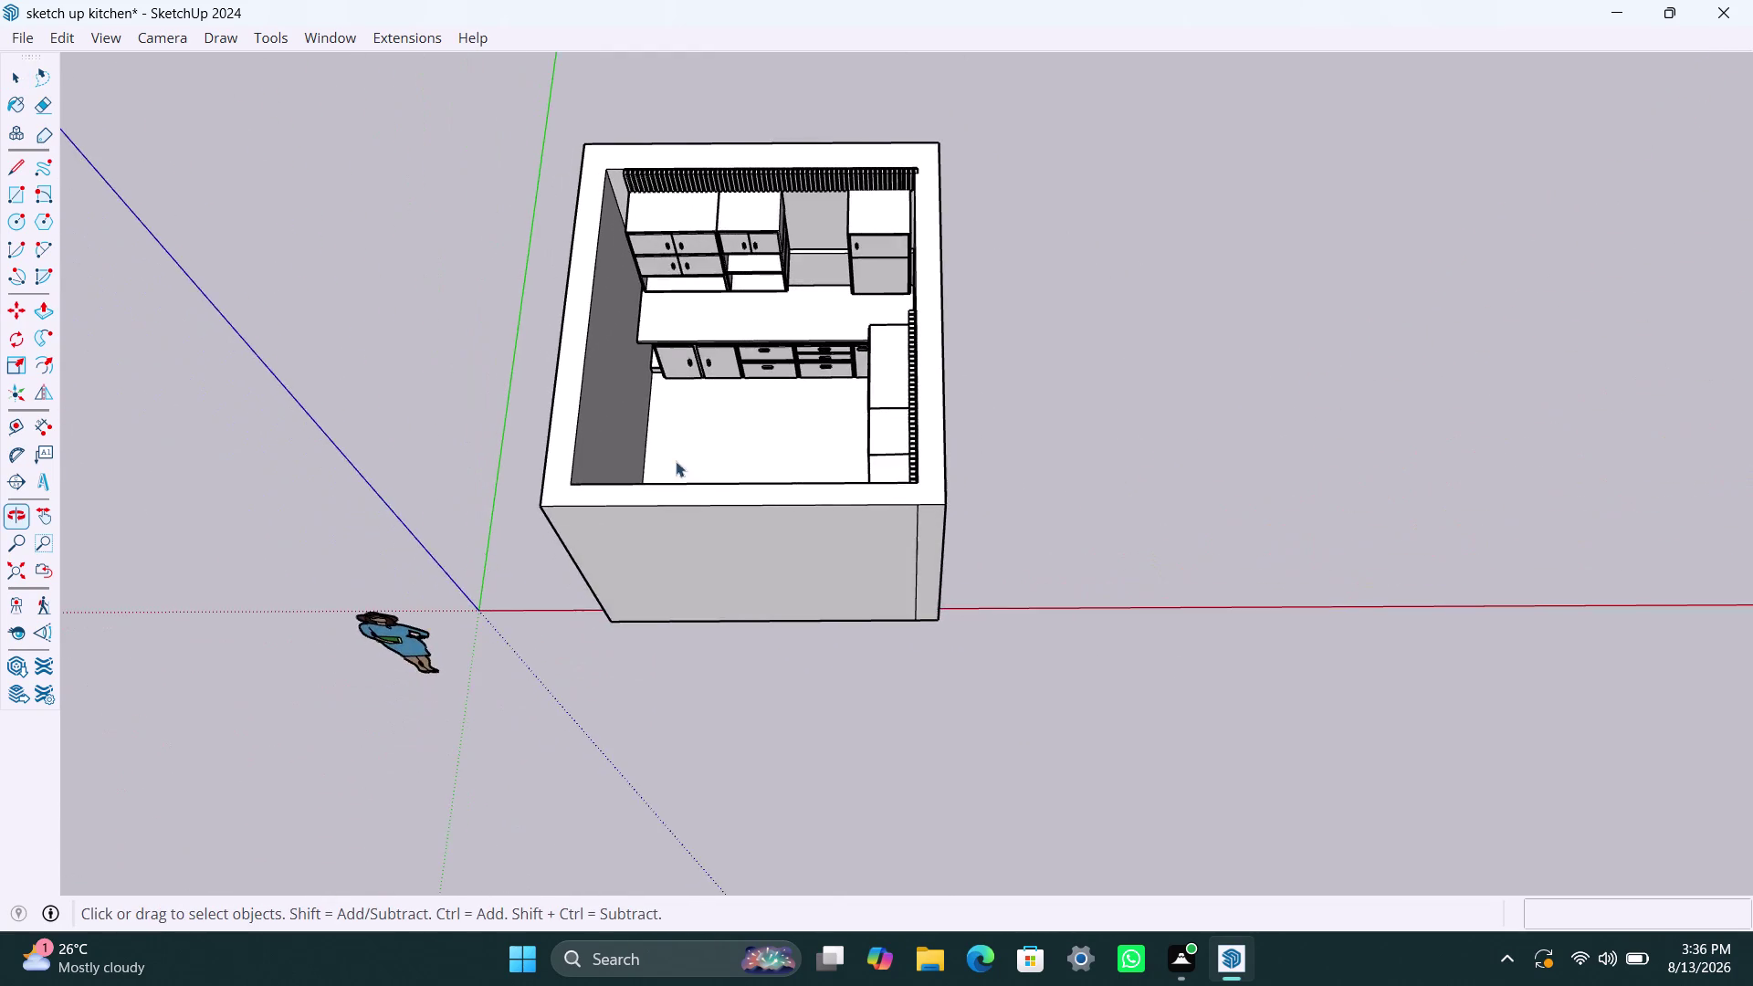
scroll(up, 3)
middle_drag(767, 424, 762, 510)
scroll(up, 3)
middle_drag(837, 324, 848, 373)
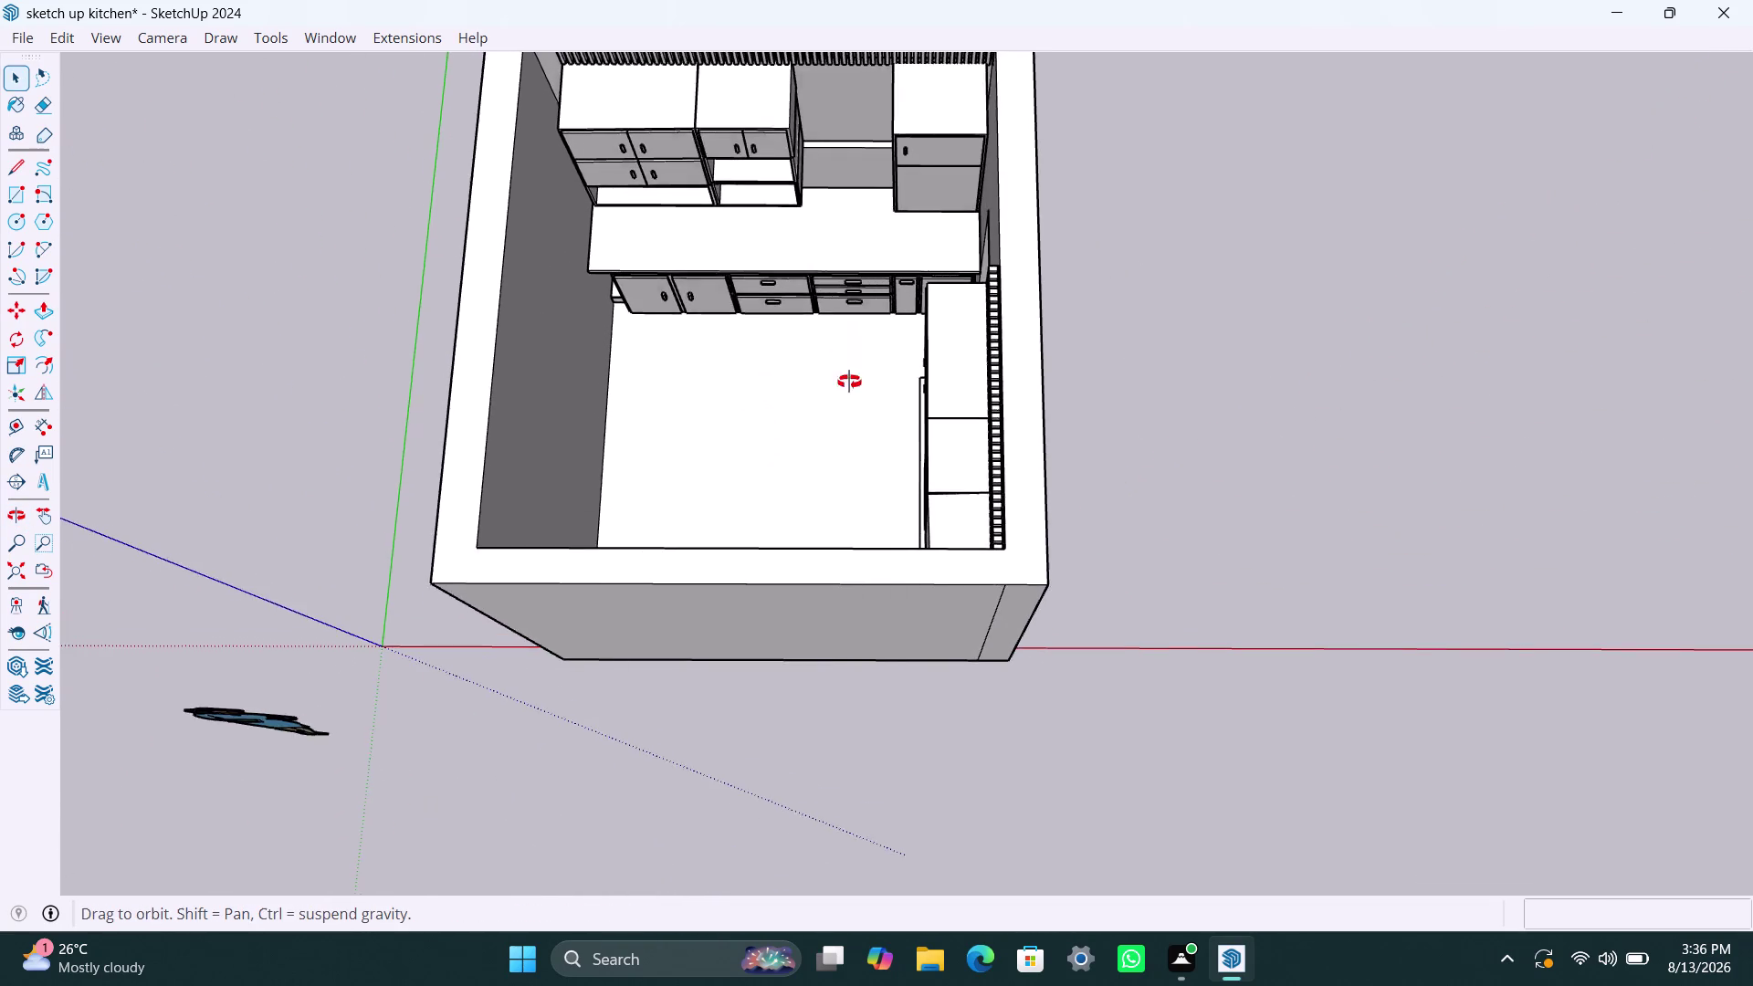
middle_drag(847, 373, 854, 230)
scroll(down, 3)
middle_drag(816, 288, 814, 286)
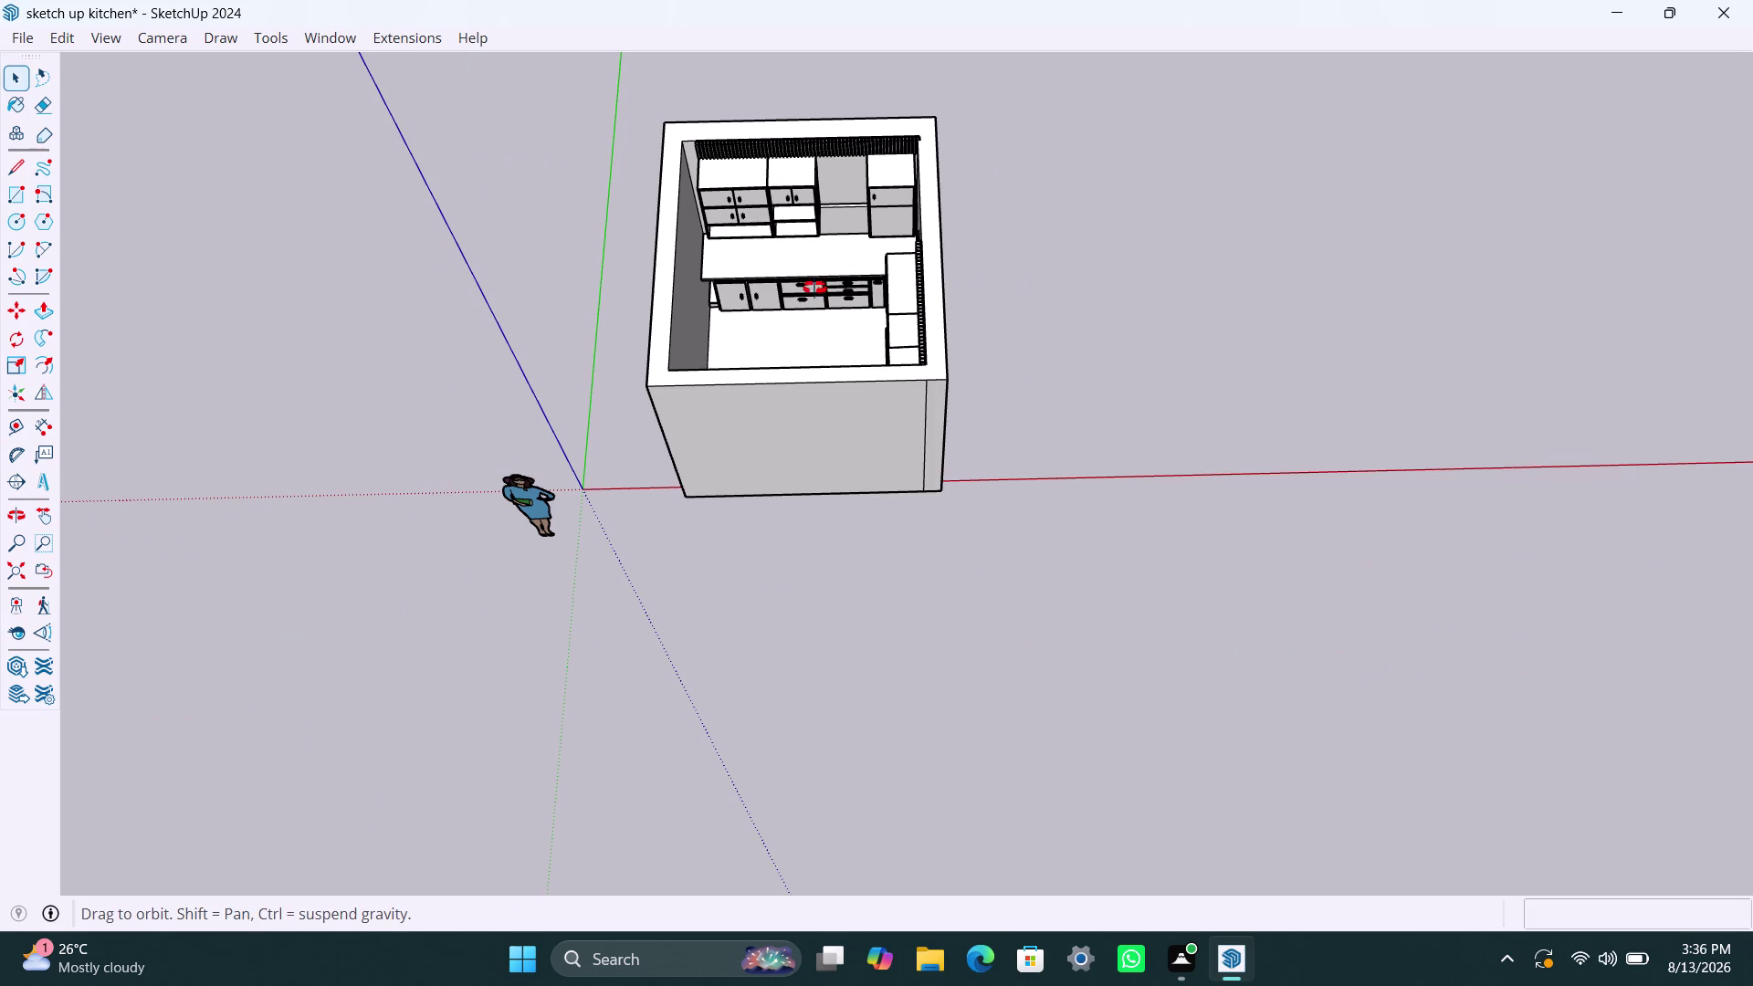
middle_drag(814, 285, 814, 251)
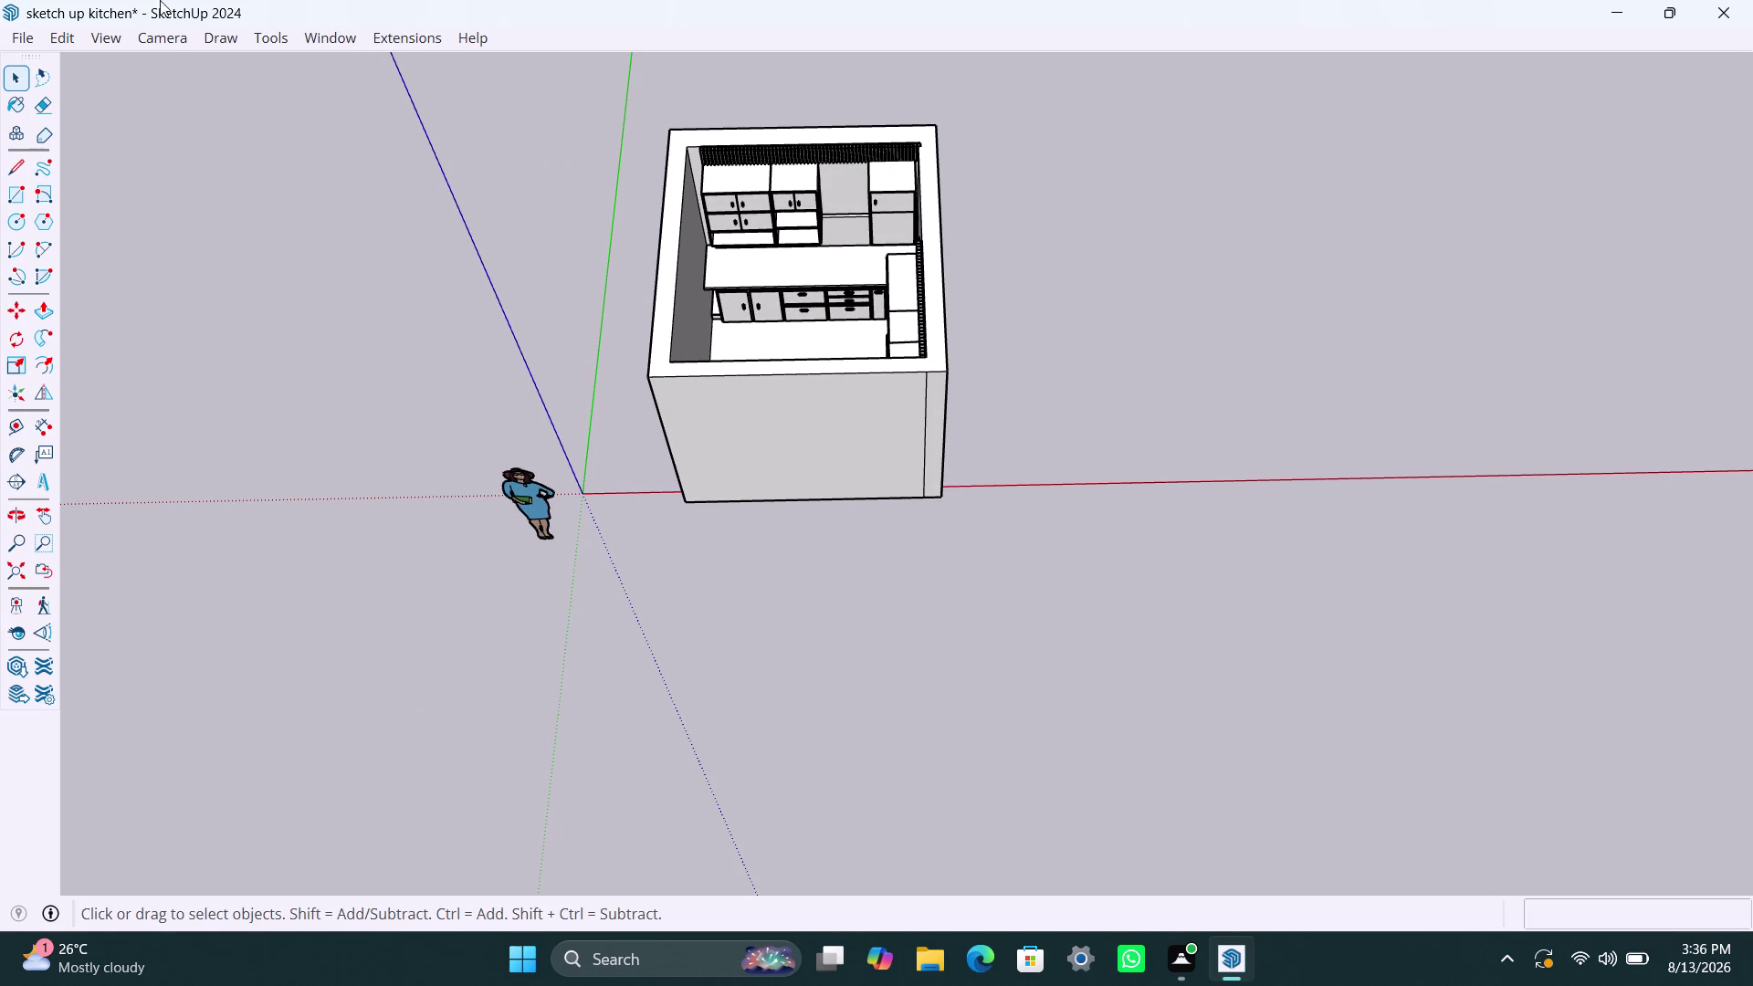
Show the Camera menu's projection options over the front view of the kitchen.
click(171, 44)
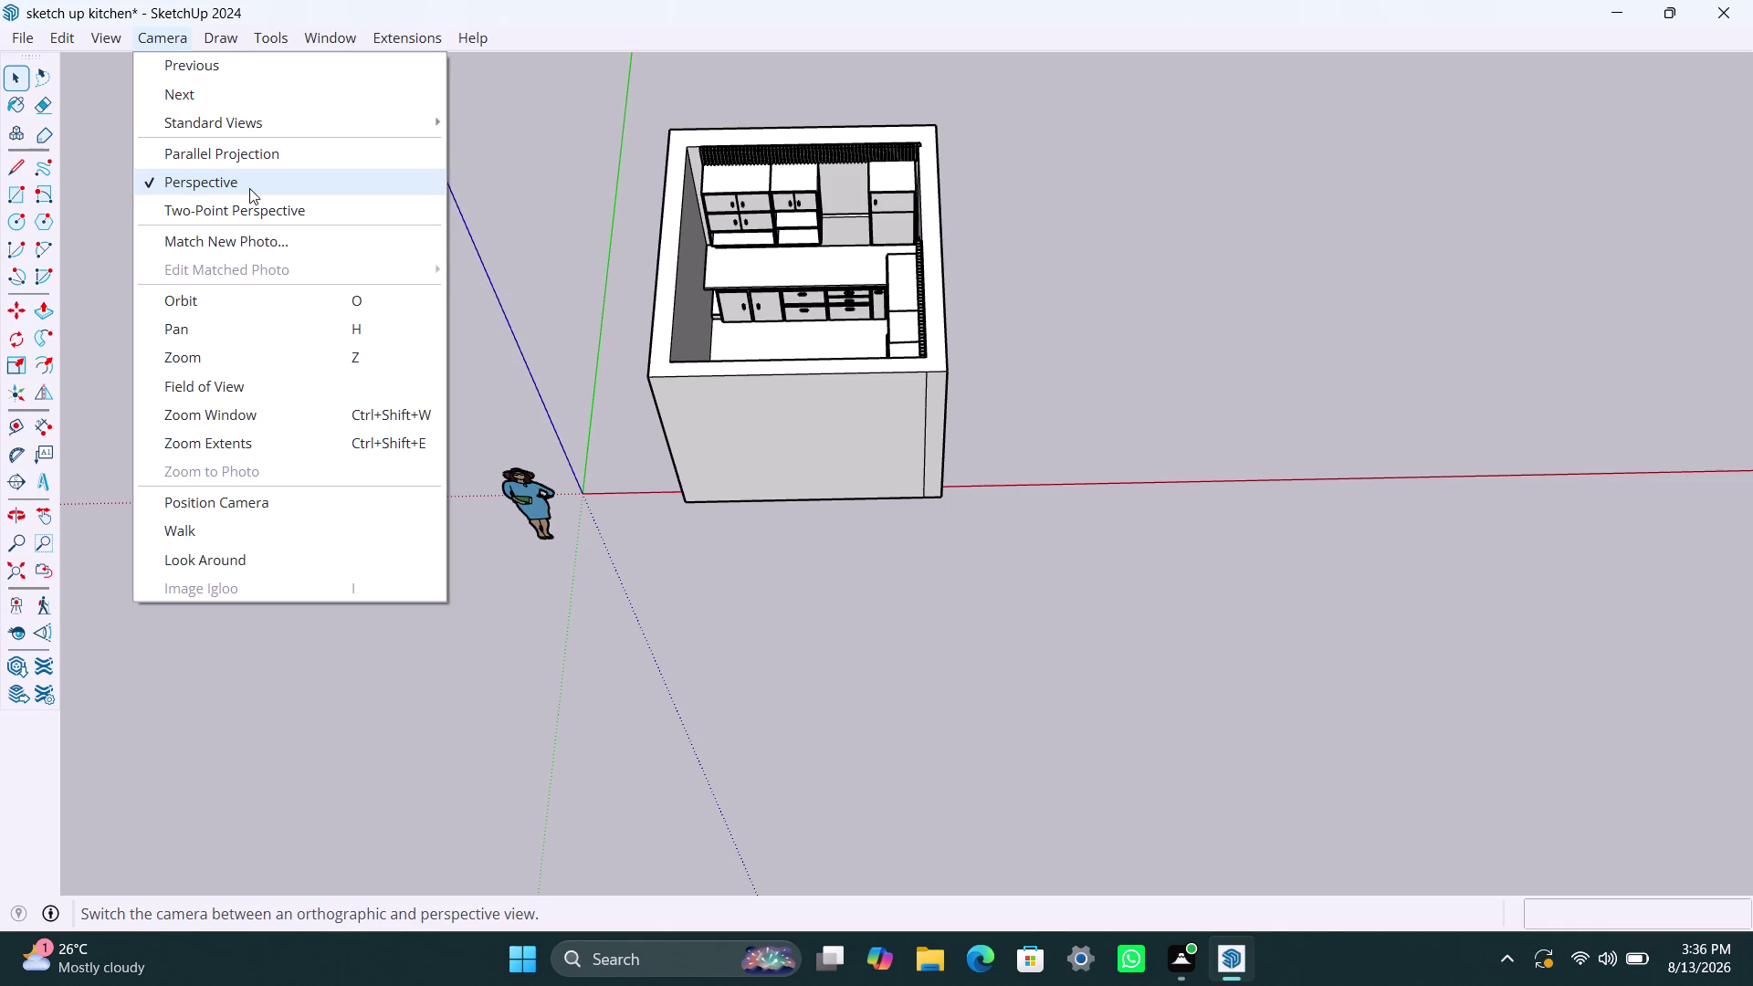
scroll(down, 3)
middle_drag(1034, 421, 940, 438)
scroll(up, 3)
scroll(up, 3)
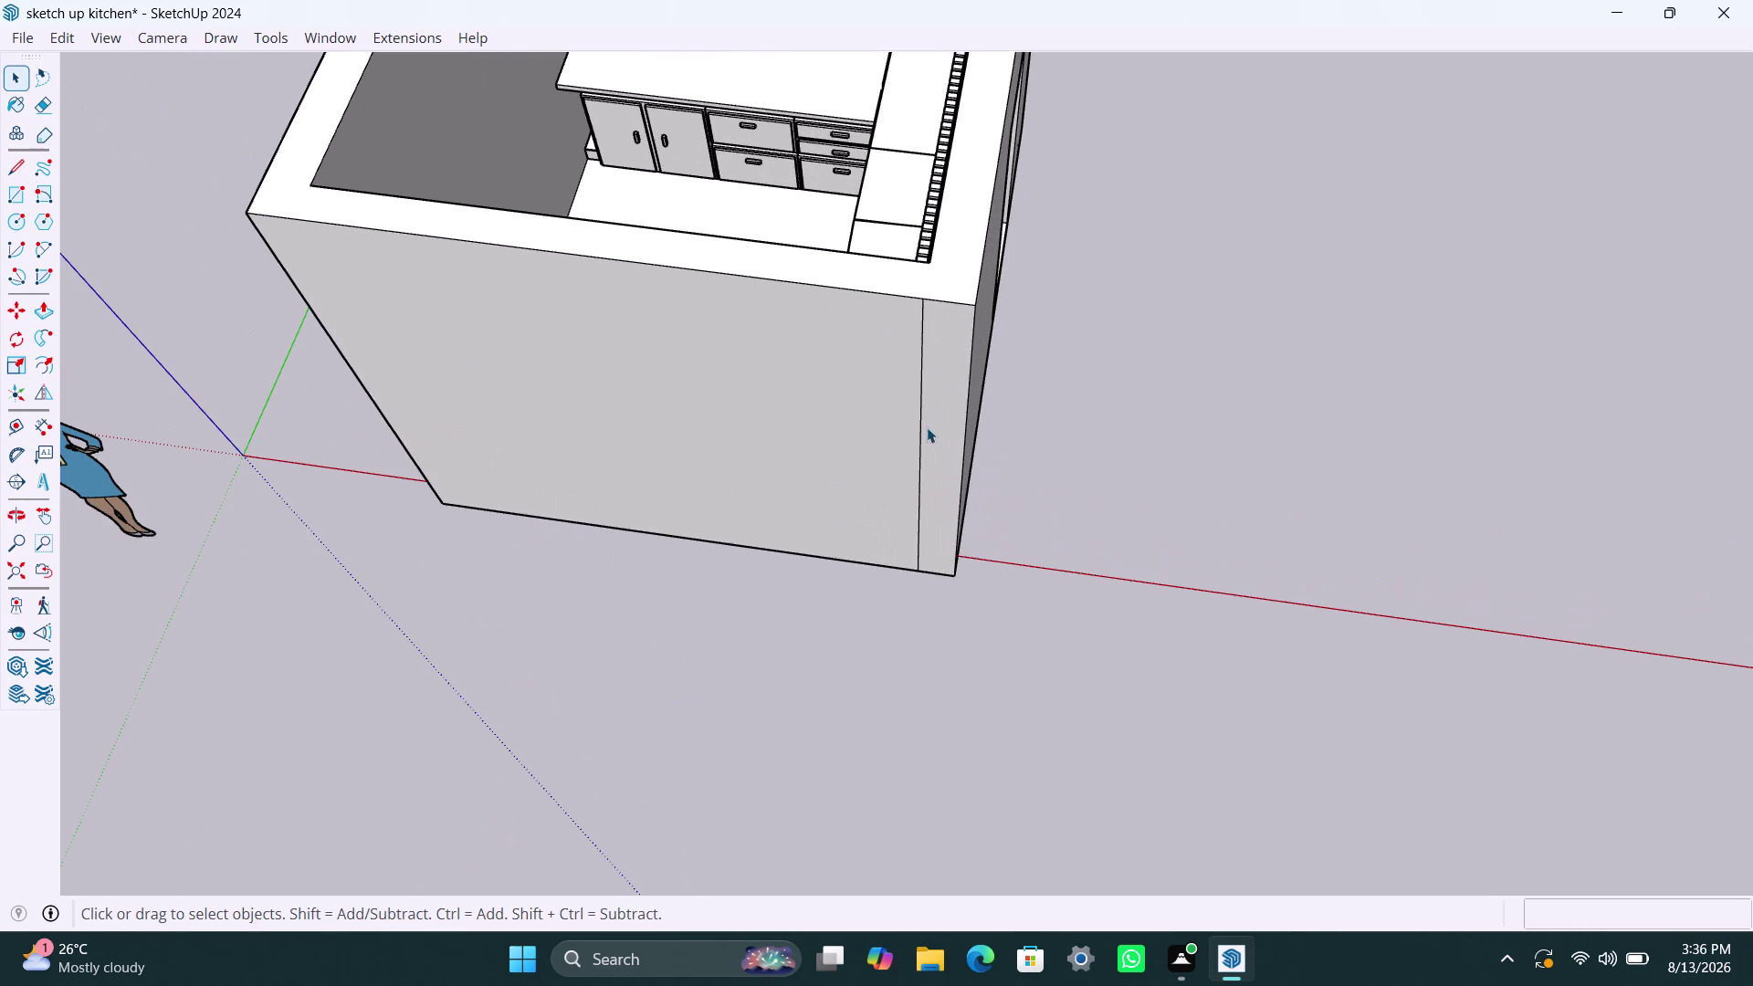
Enter the outer wall group for editing and zoom in on its front face.
click(924, 417)
triple_click(924, 416)
click(924, 417)
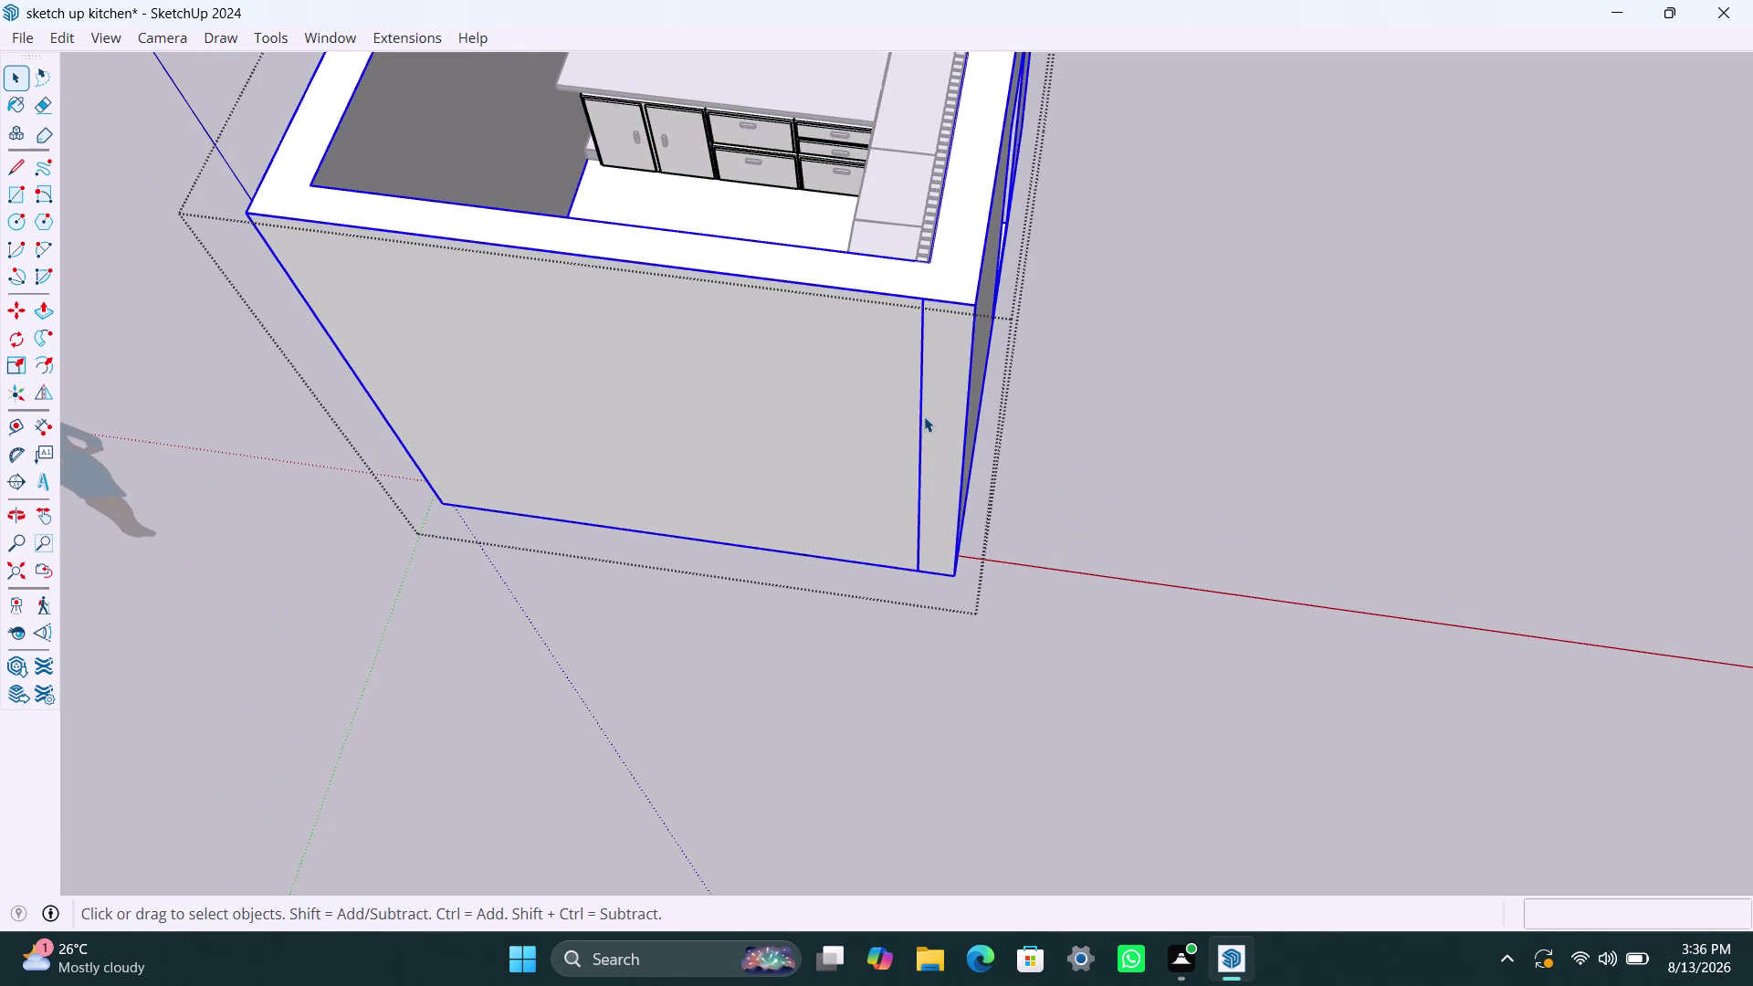
triple_click(924, 416)
click(924, 417)
scroll(up, 3)
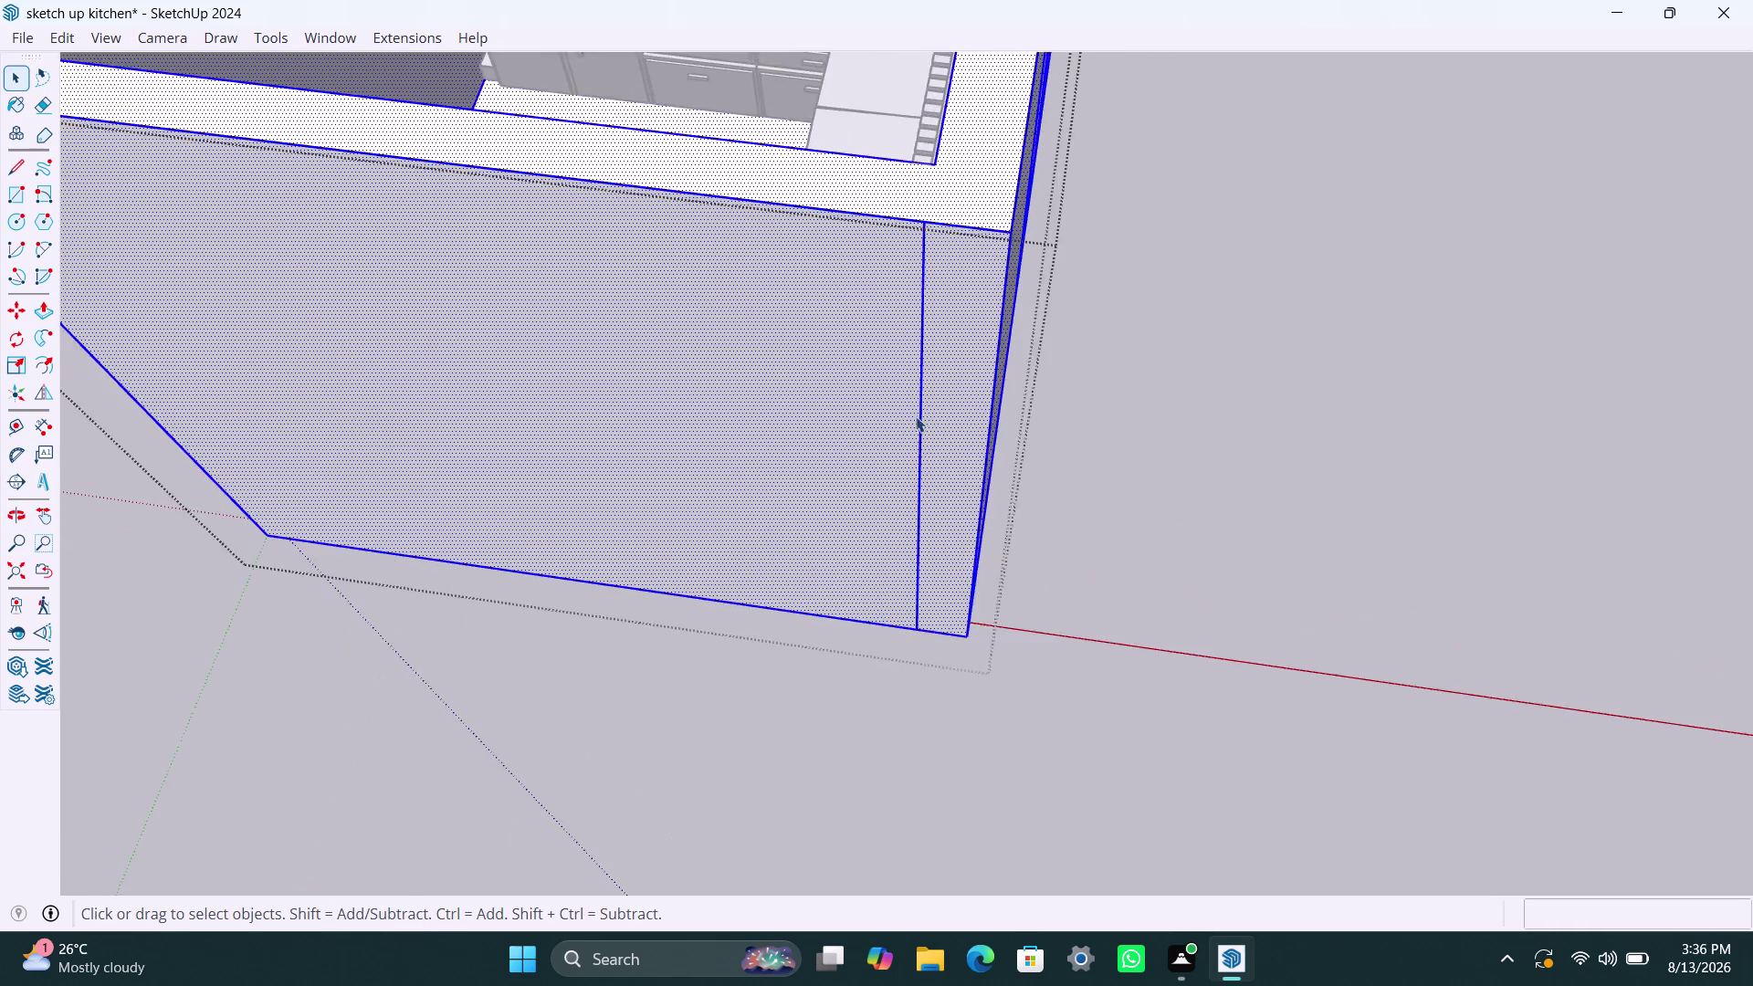
scroll(up, 3)
Delete the stray vertical edge from the wall face and exit the group.
click(927, 398)
click(926, 399)
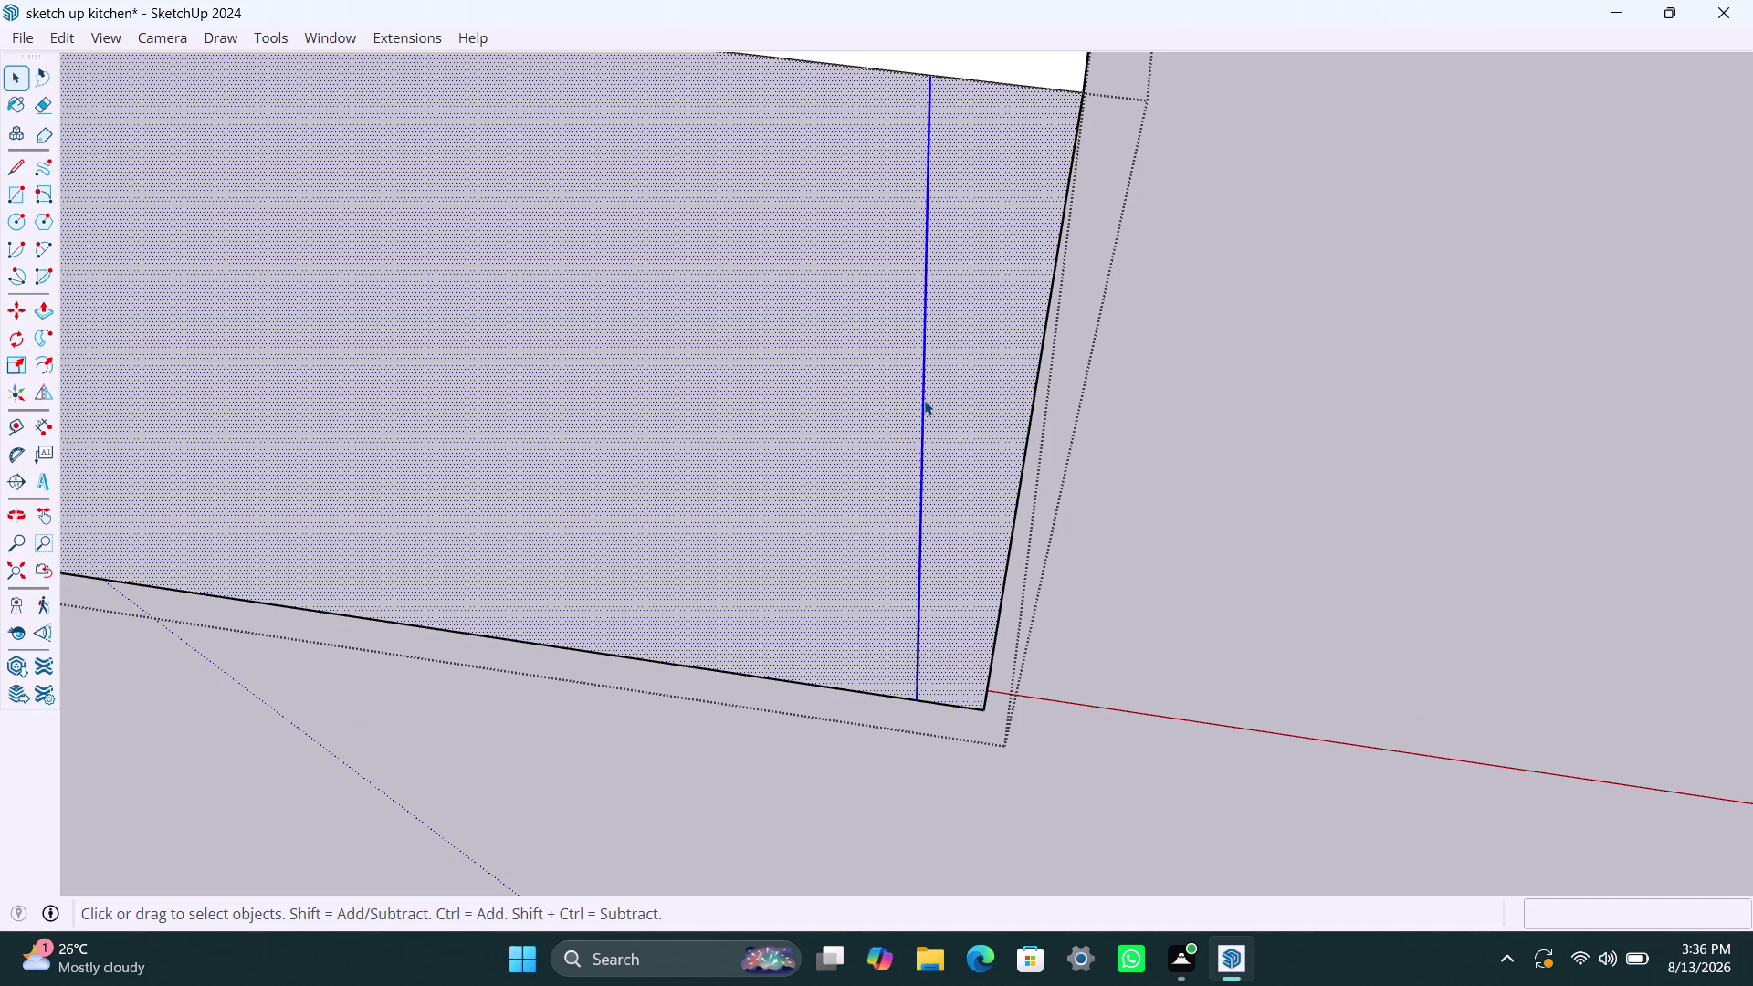
scroll(up, 3)
key(Delete)
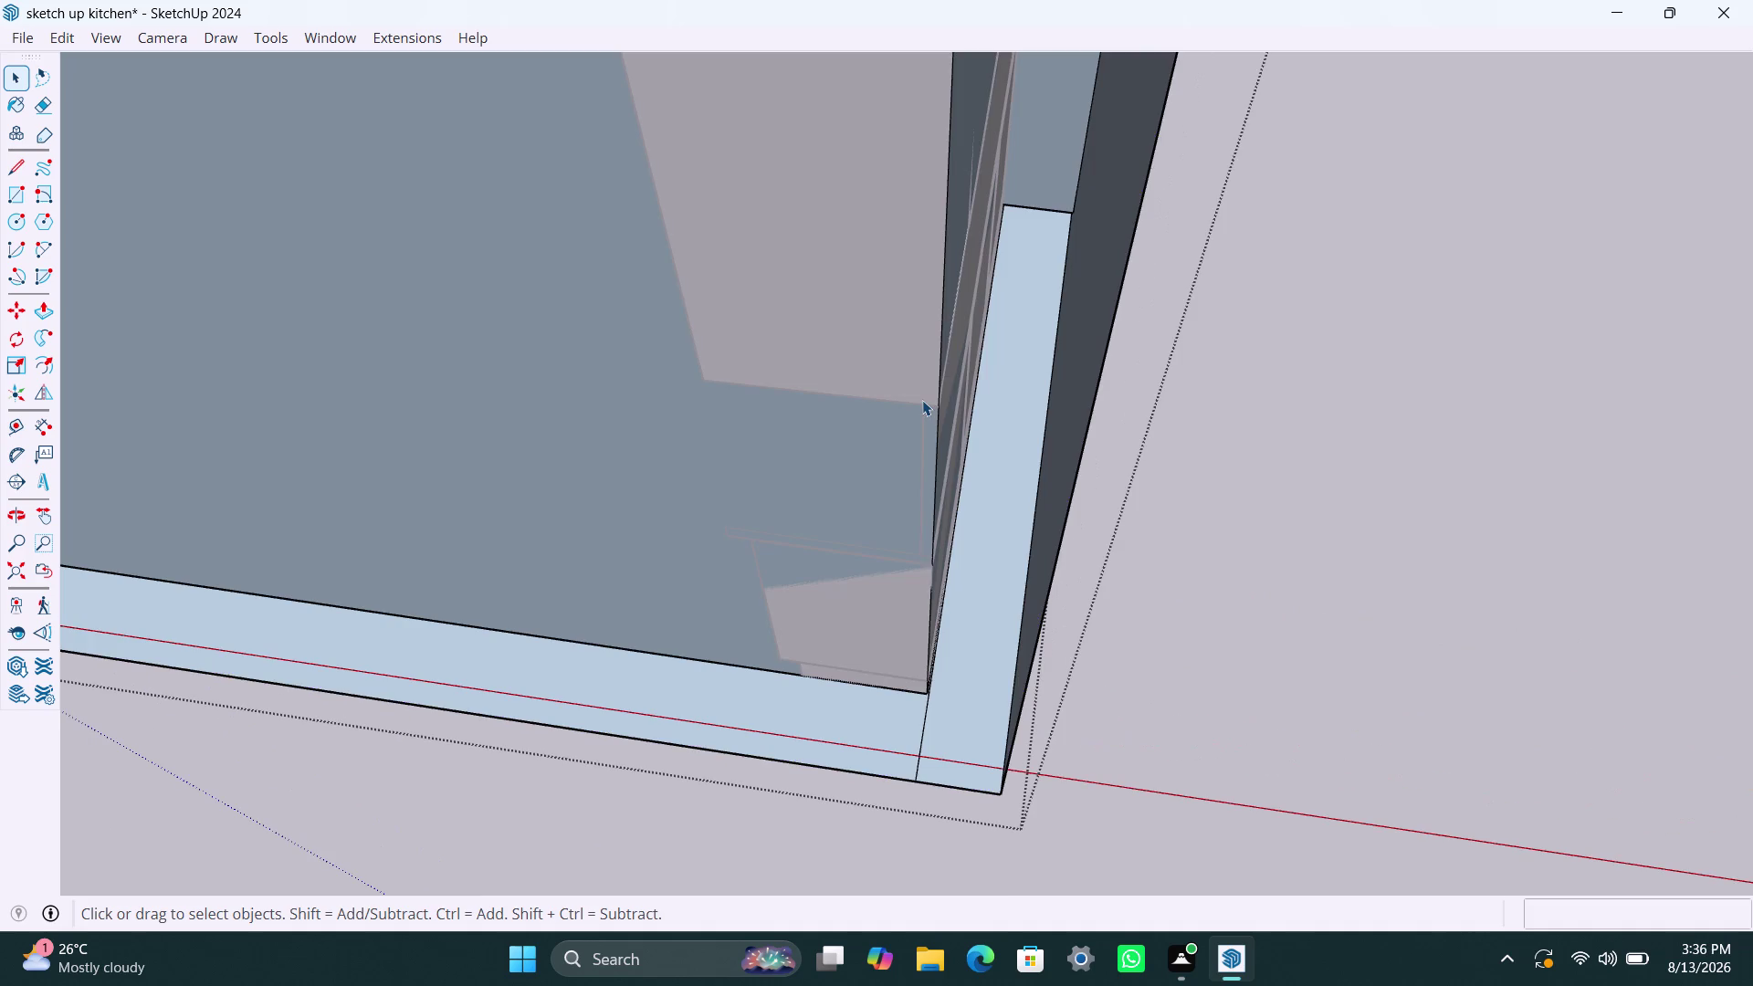
key(ctrl+z)
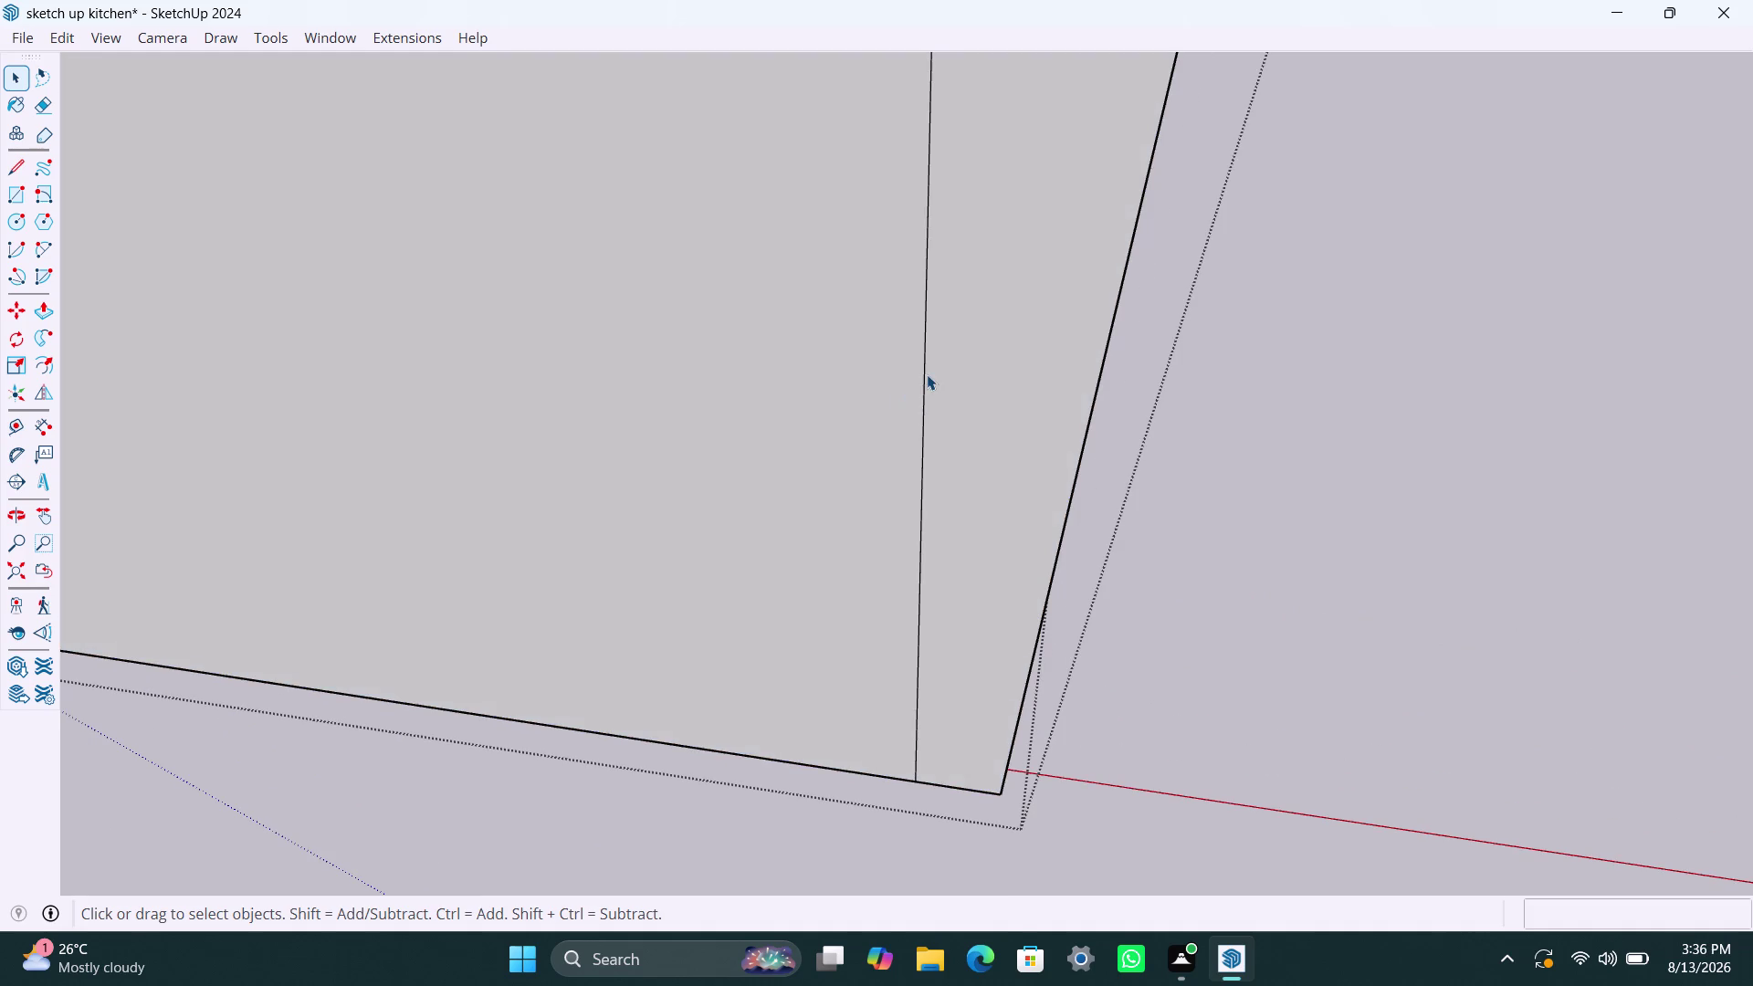
click(927, 374)
key(Delete)
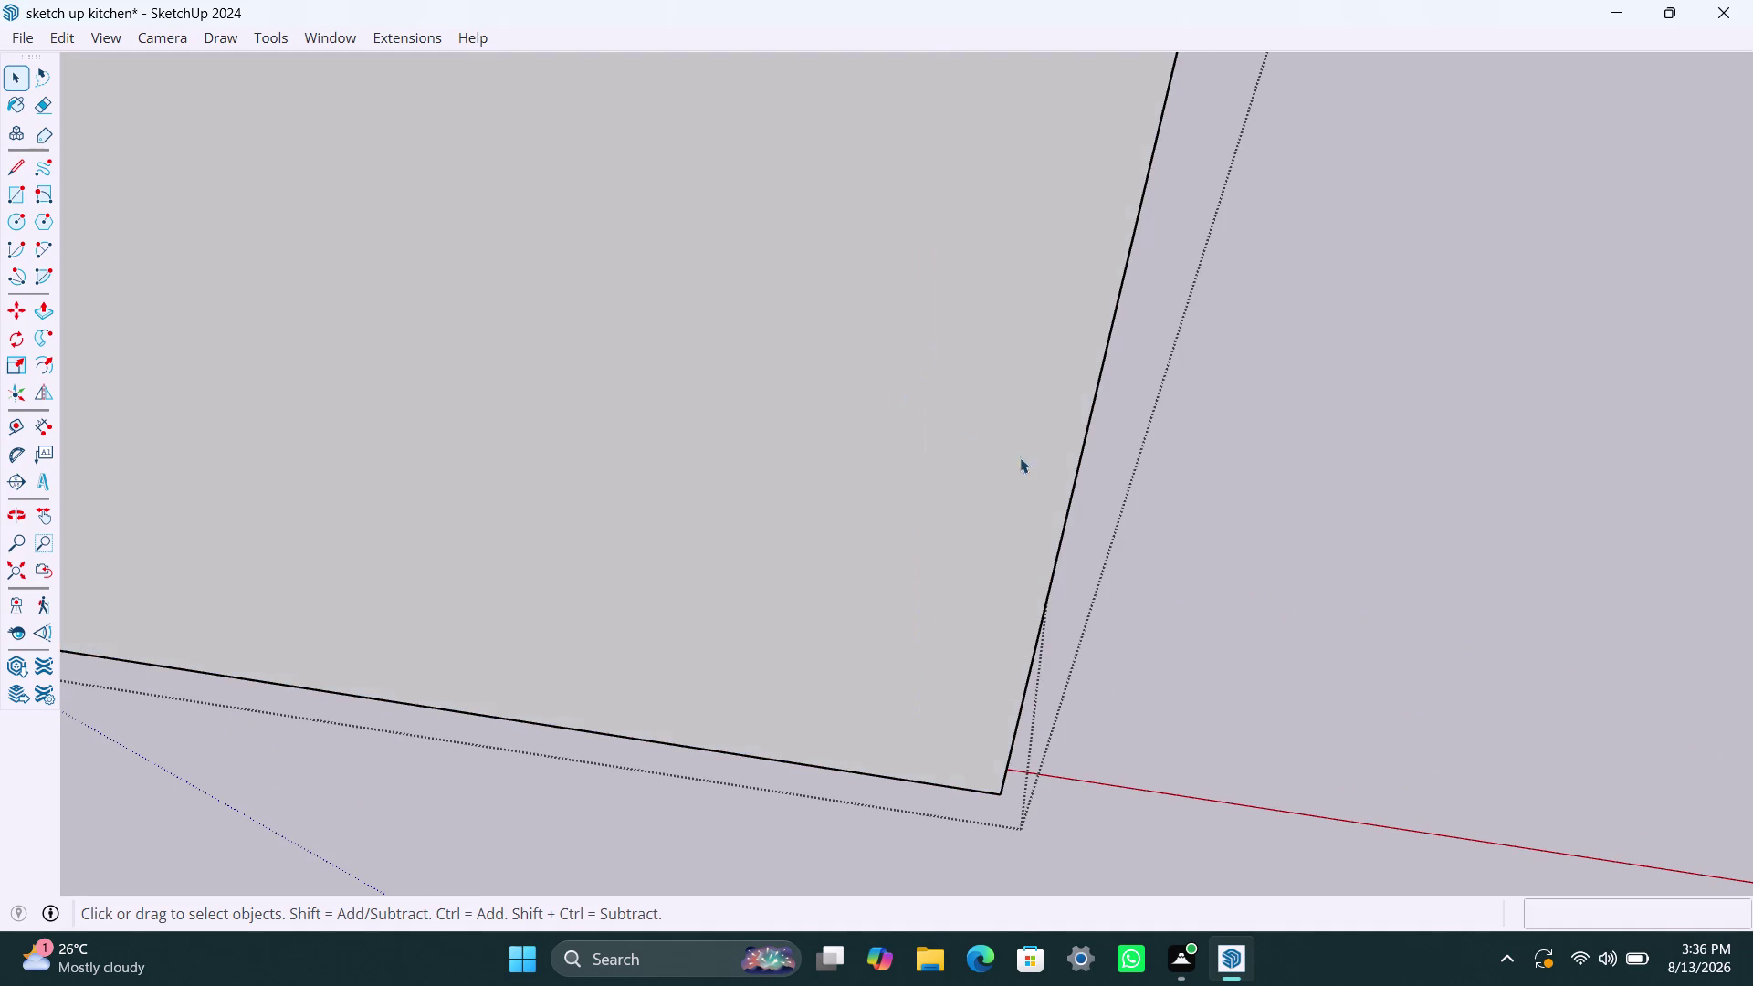
scroll(down, 3)
click(1311, 375)
click(1358, 359)
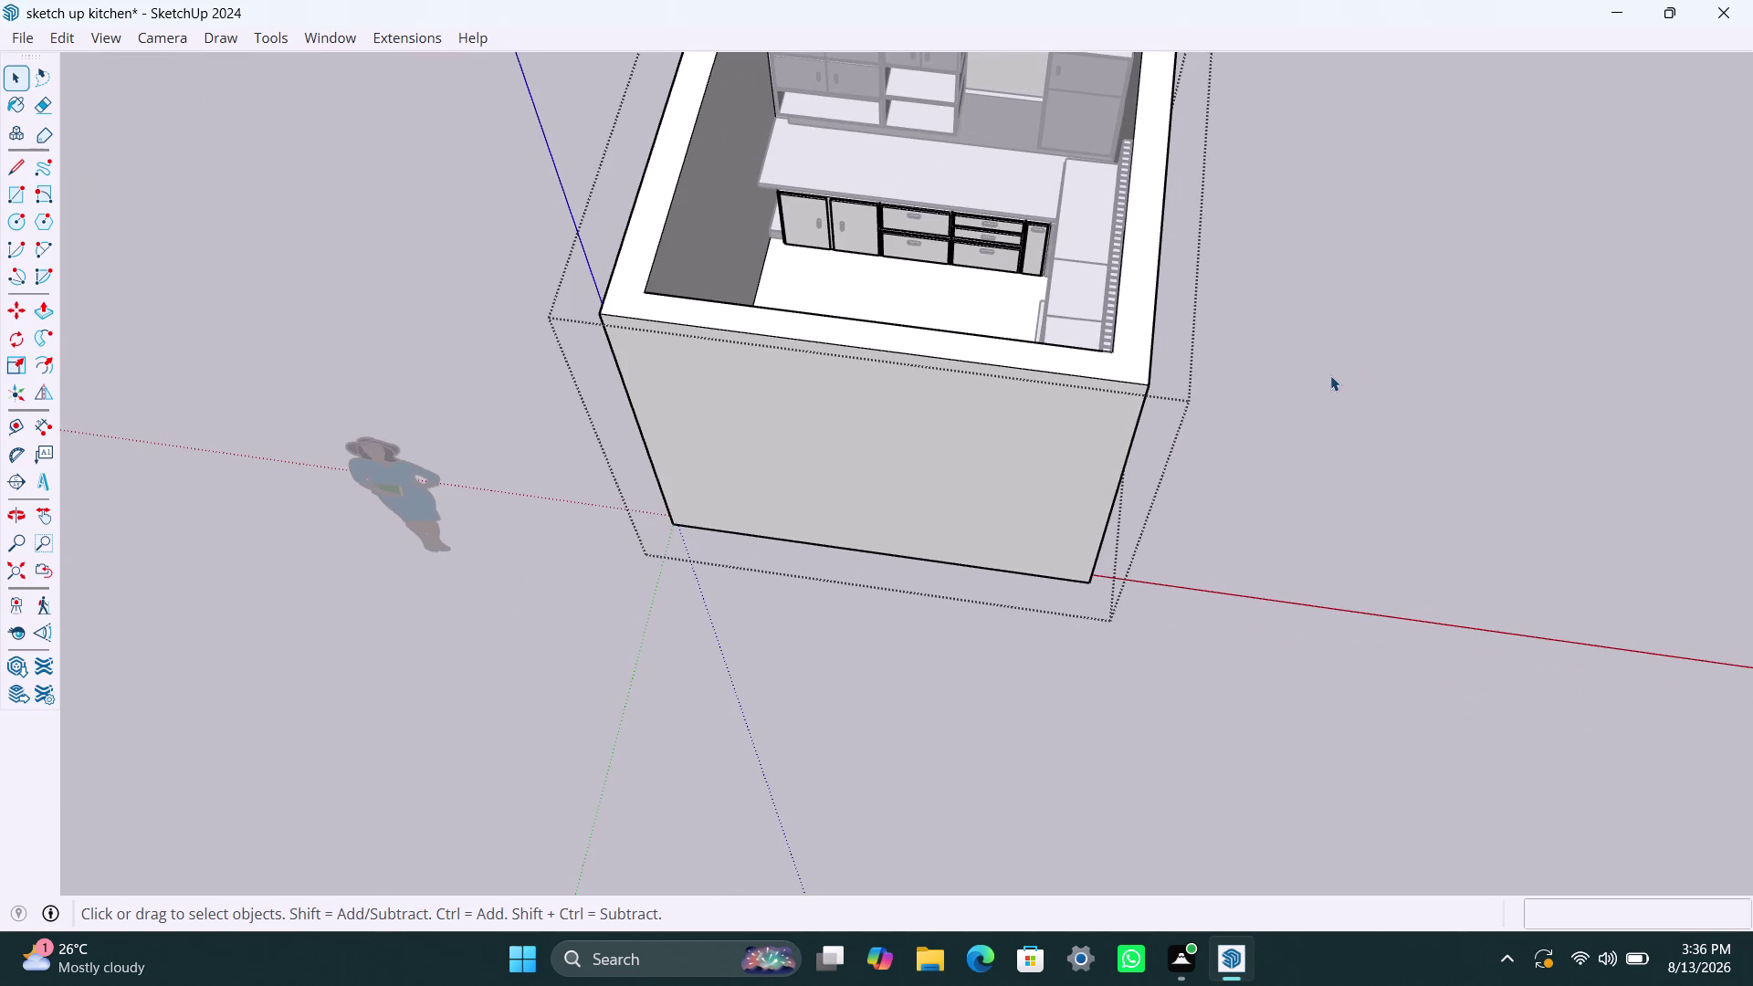
click(1330, 377)
scroll(down, 3)
middle_drag(1342, 386, 784, 401)
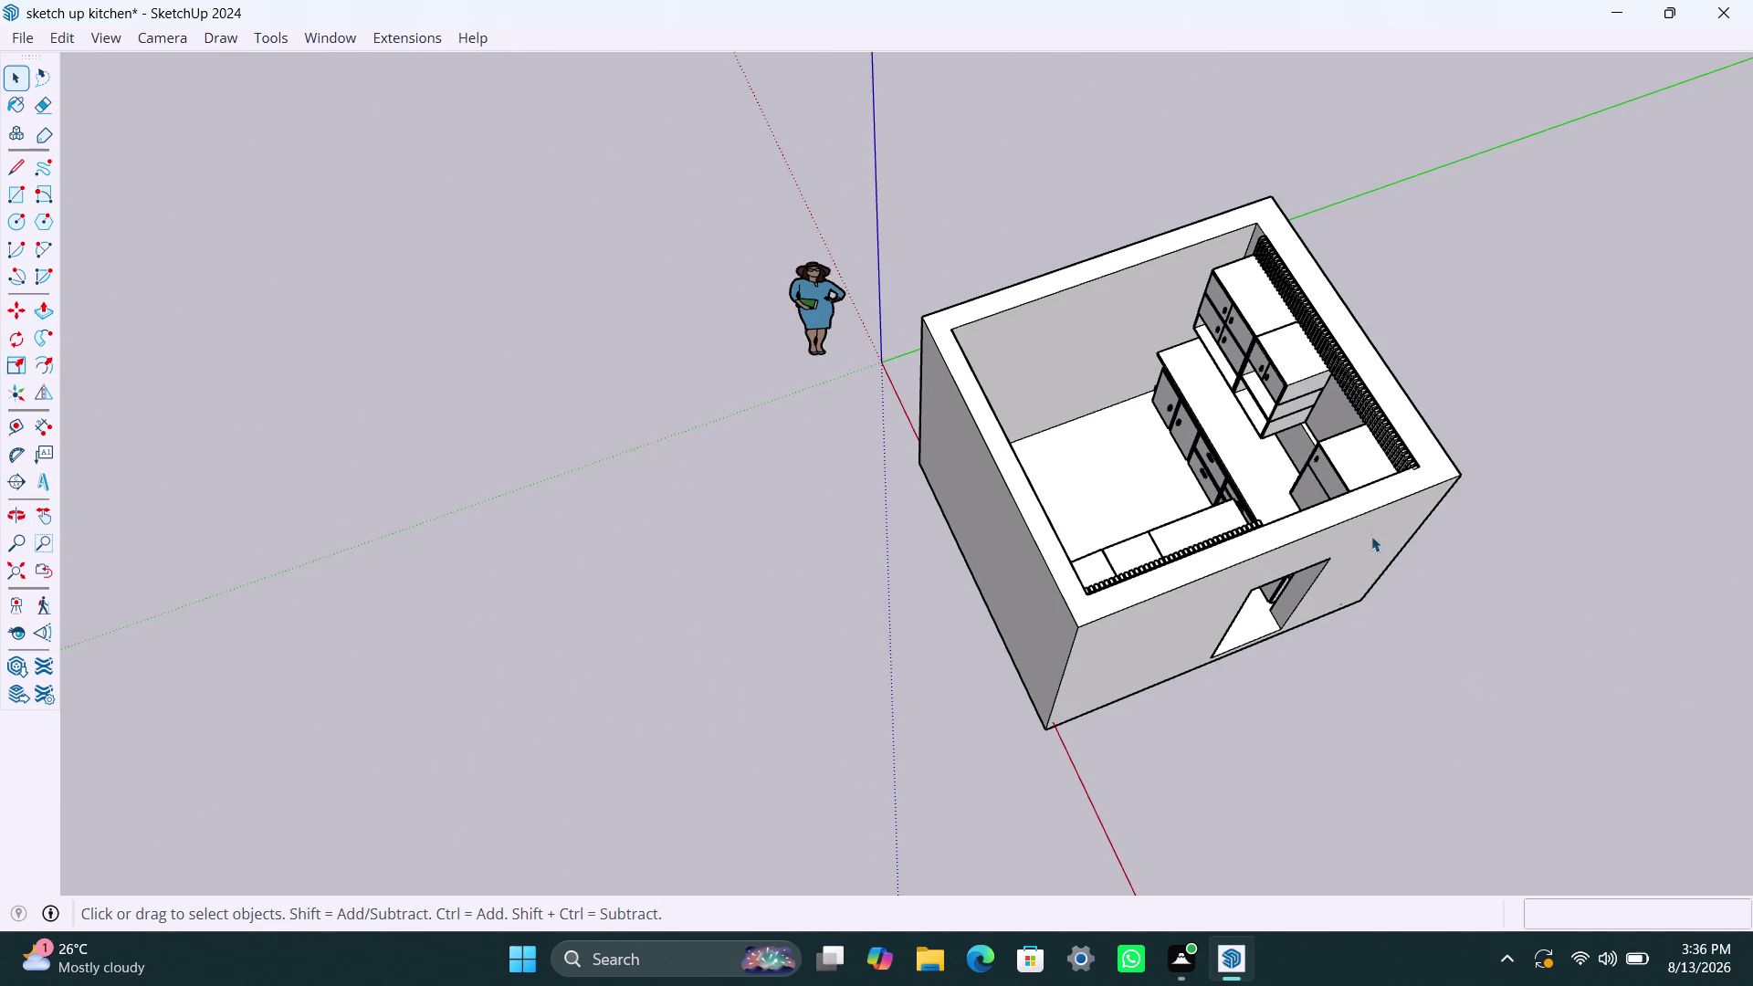
middle_drag(1249, 623, 1035, 410)
scroll(up, 3)
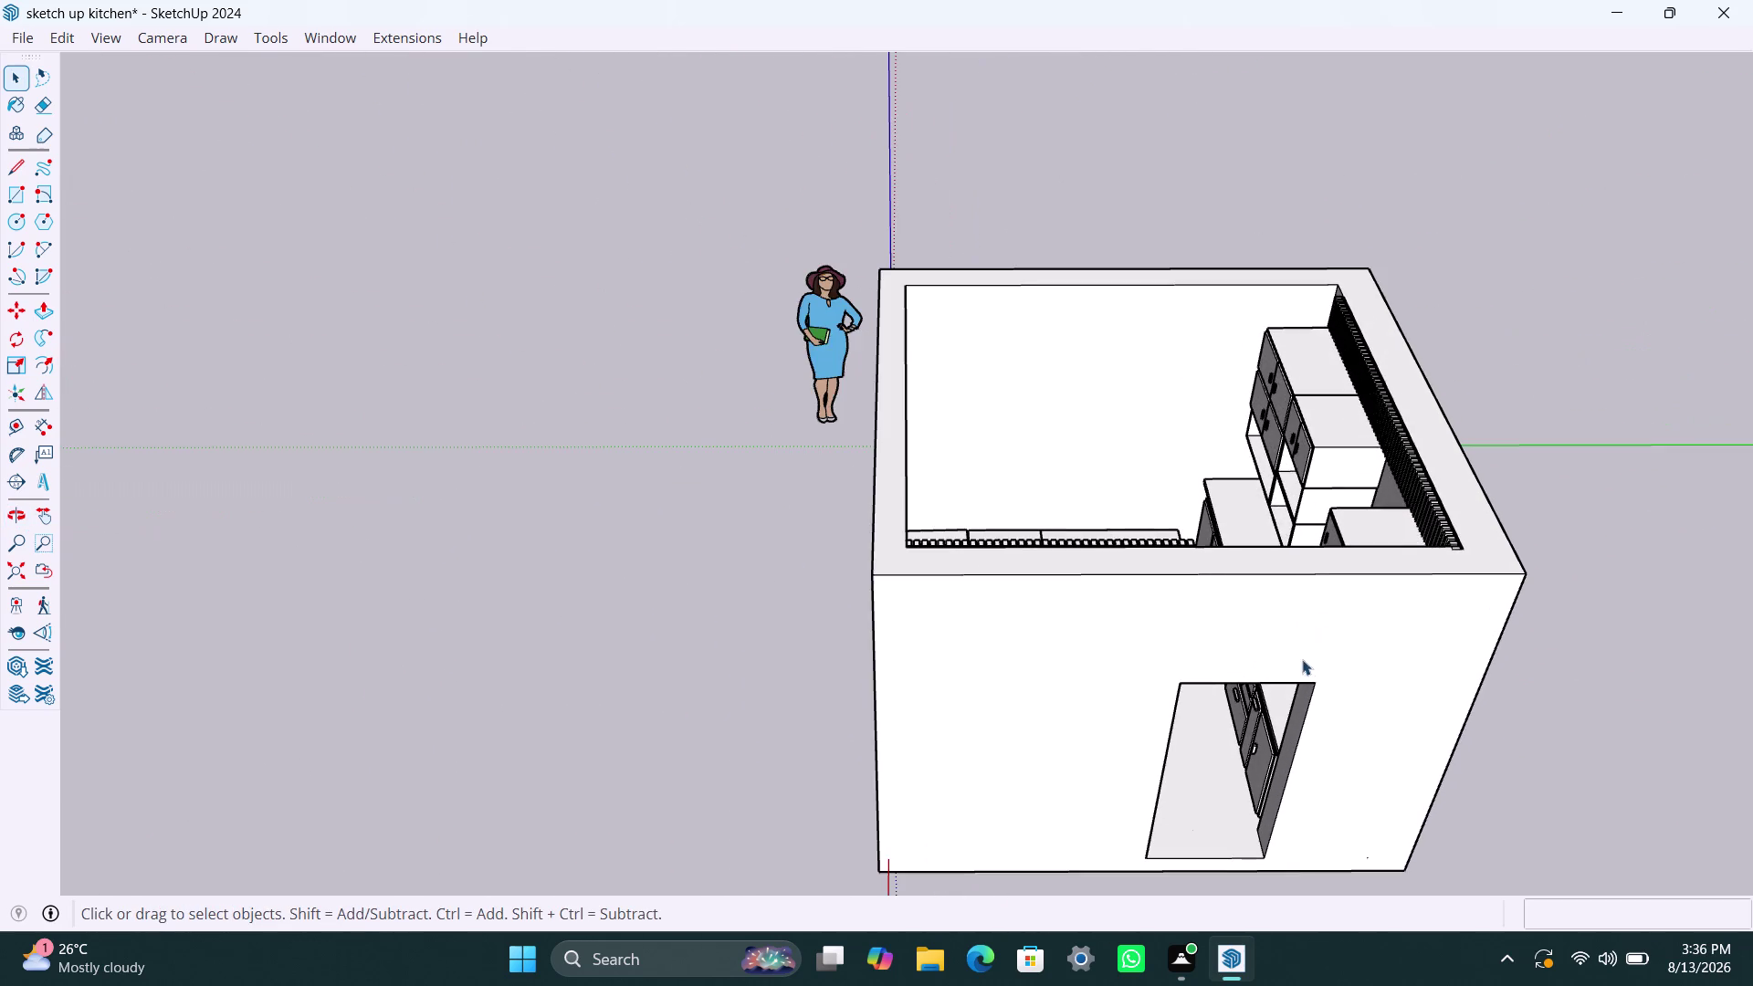
middle_drag(1305, 661, 1061, 561)
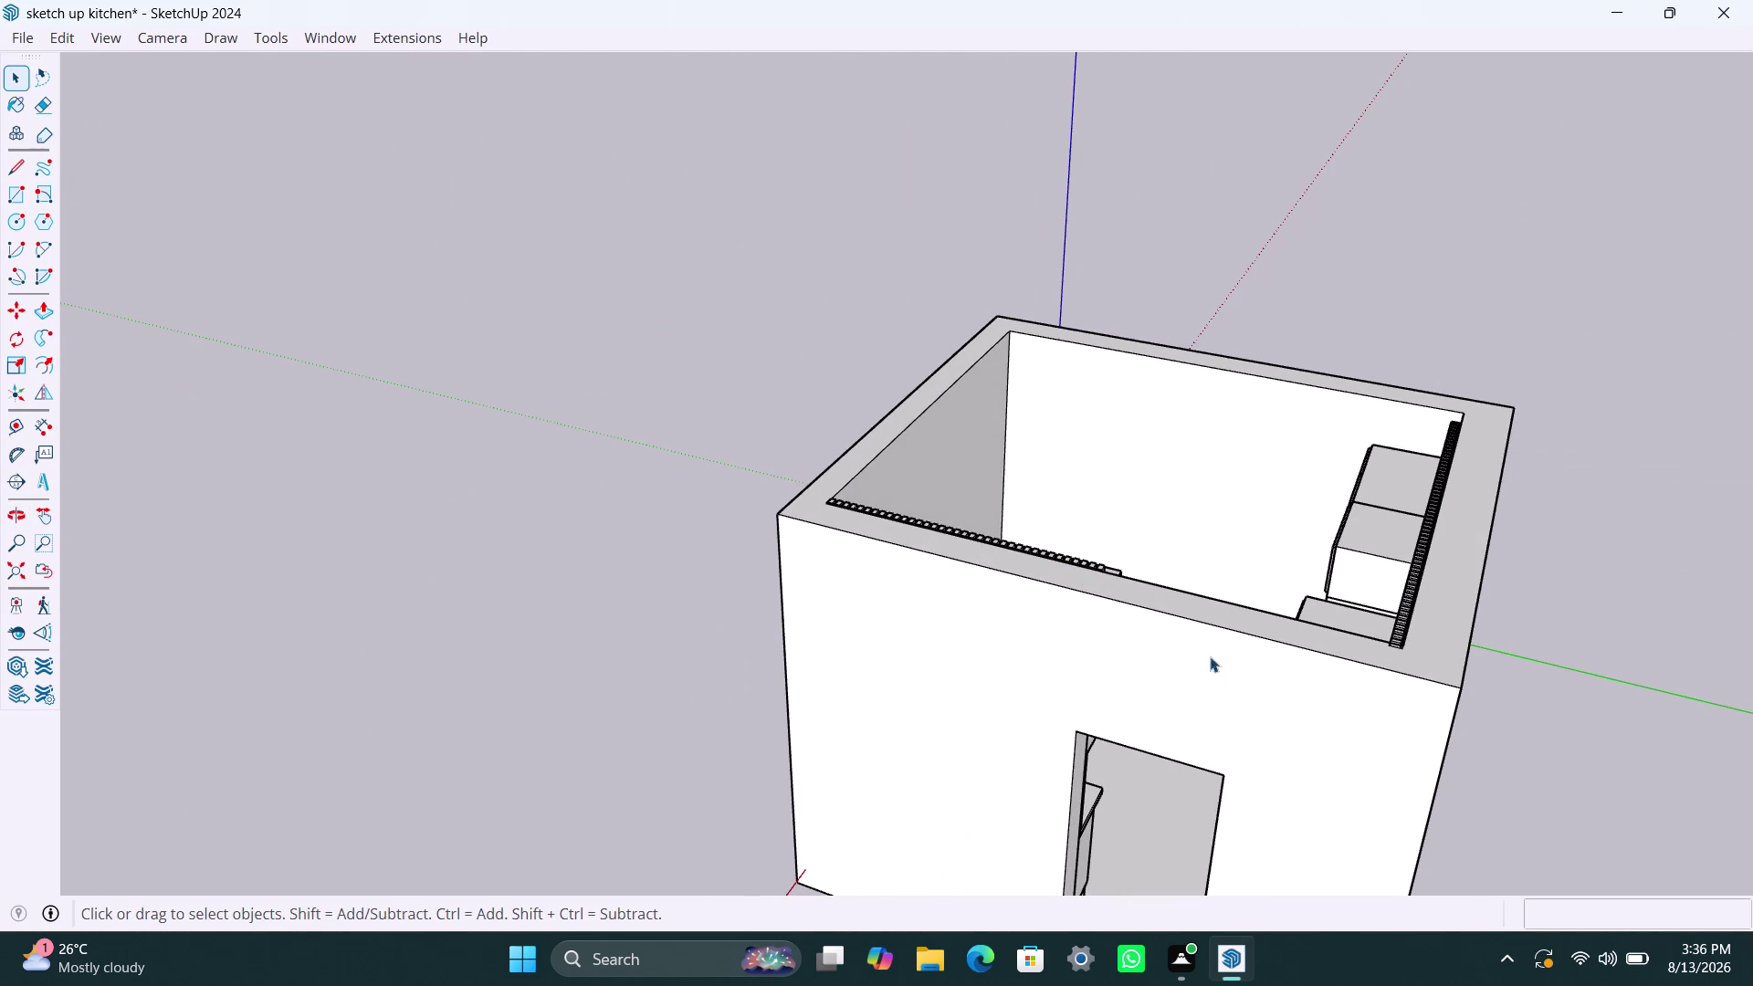
scroll(up, 3)
scroll(down, 3)
scroll(down, 3)
middle_drag(1153, 632, 1216, 697)
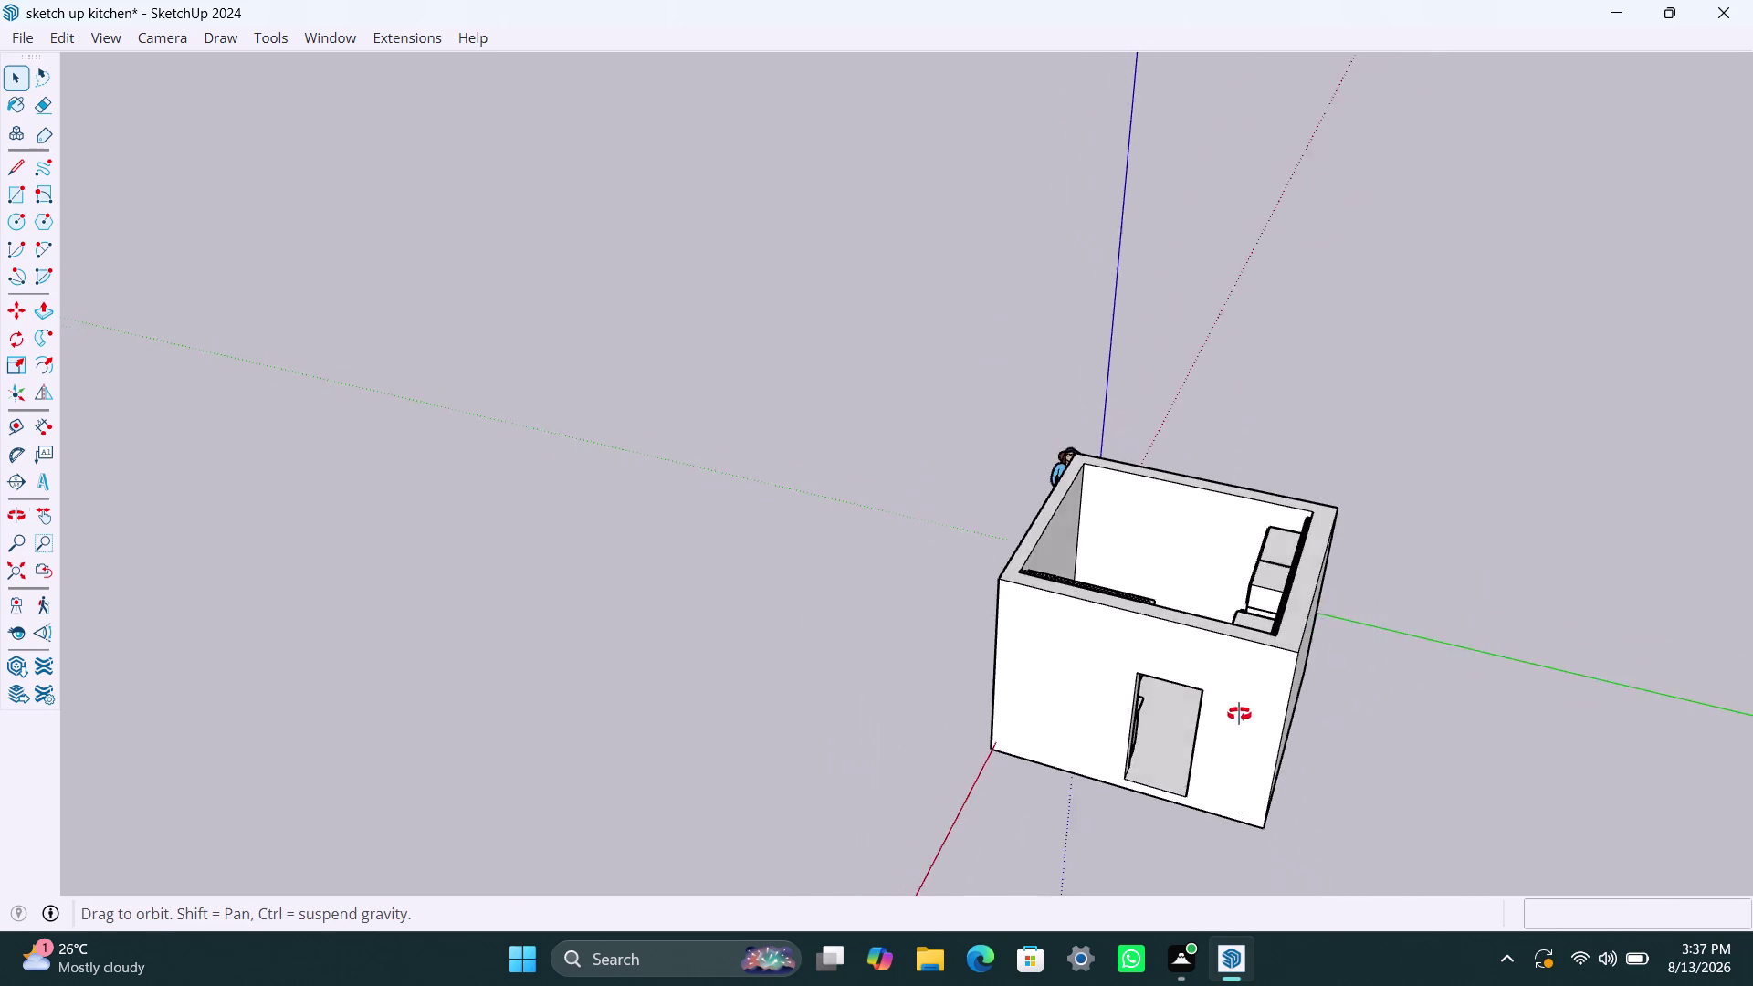
middle_drag(1216, 696, 1450, 758)
scroll(up, 3)
middle_drag(923, 518, 1393, 680)
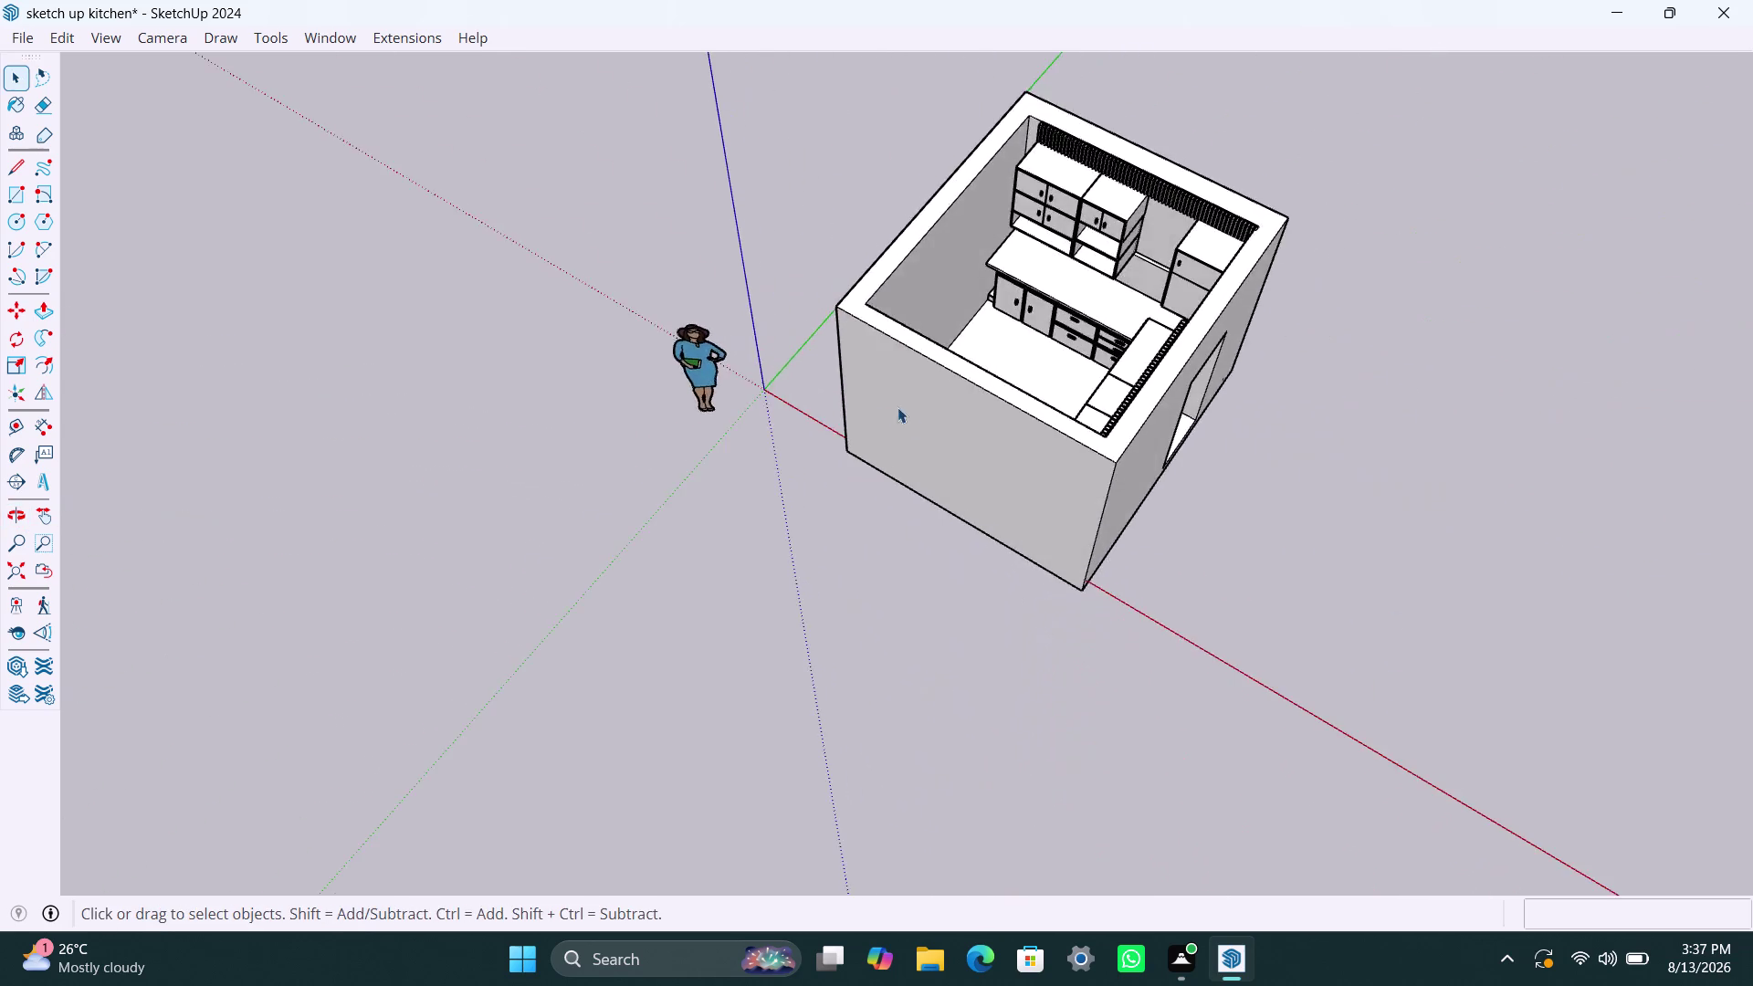
scroll(down, 3)
middle_drag(810, 413, 1344, 584)
scroll(up, 3)
middle_drag(819, 396, 887, 476)
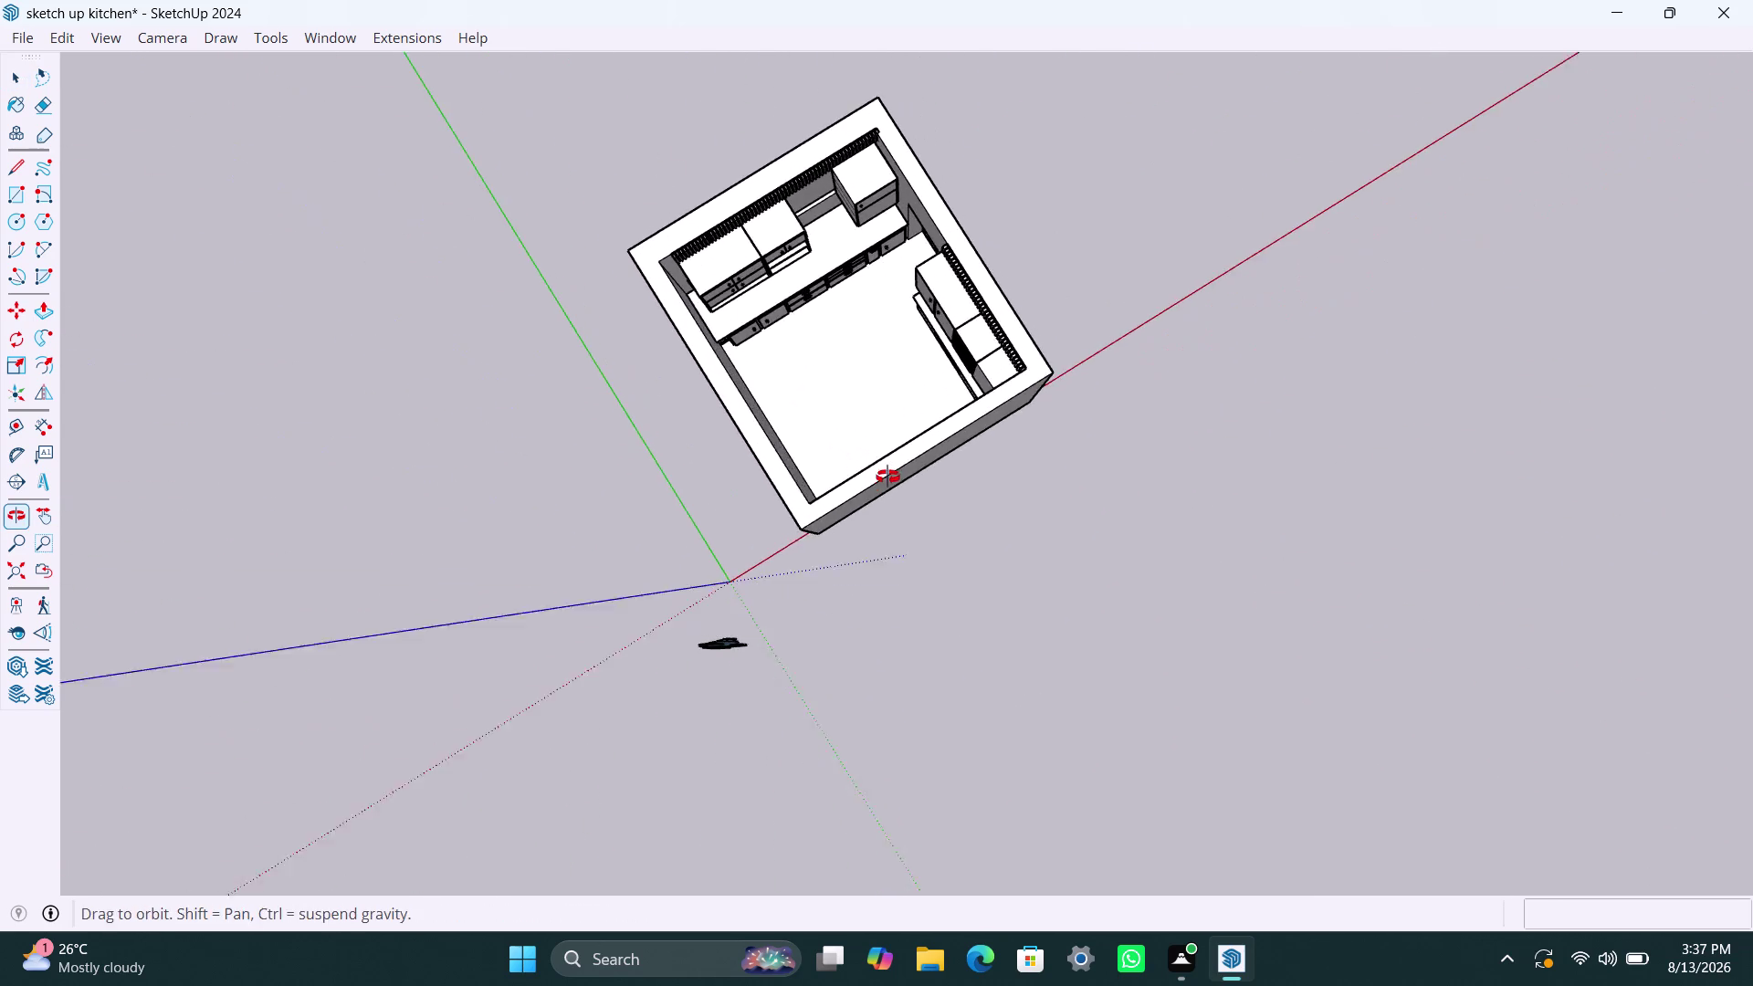
middle_drag(887, 477, 888, 476)
scroll(up, 3)
middle_drag(868, 454, 925, 149)
scroll(up, 3)
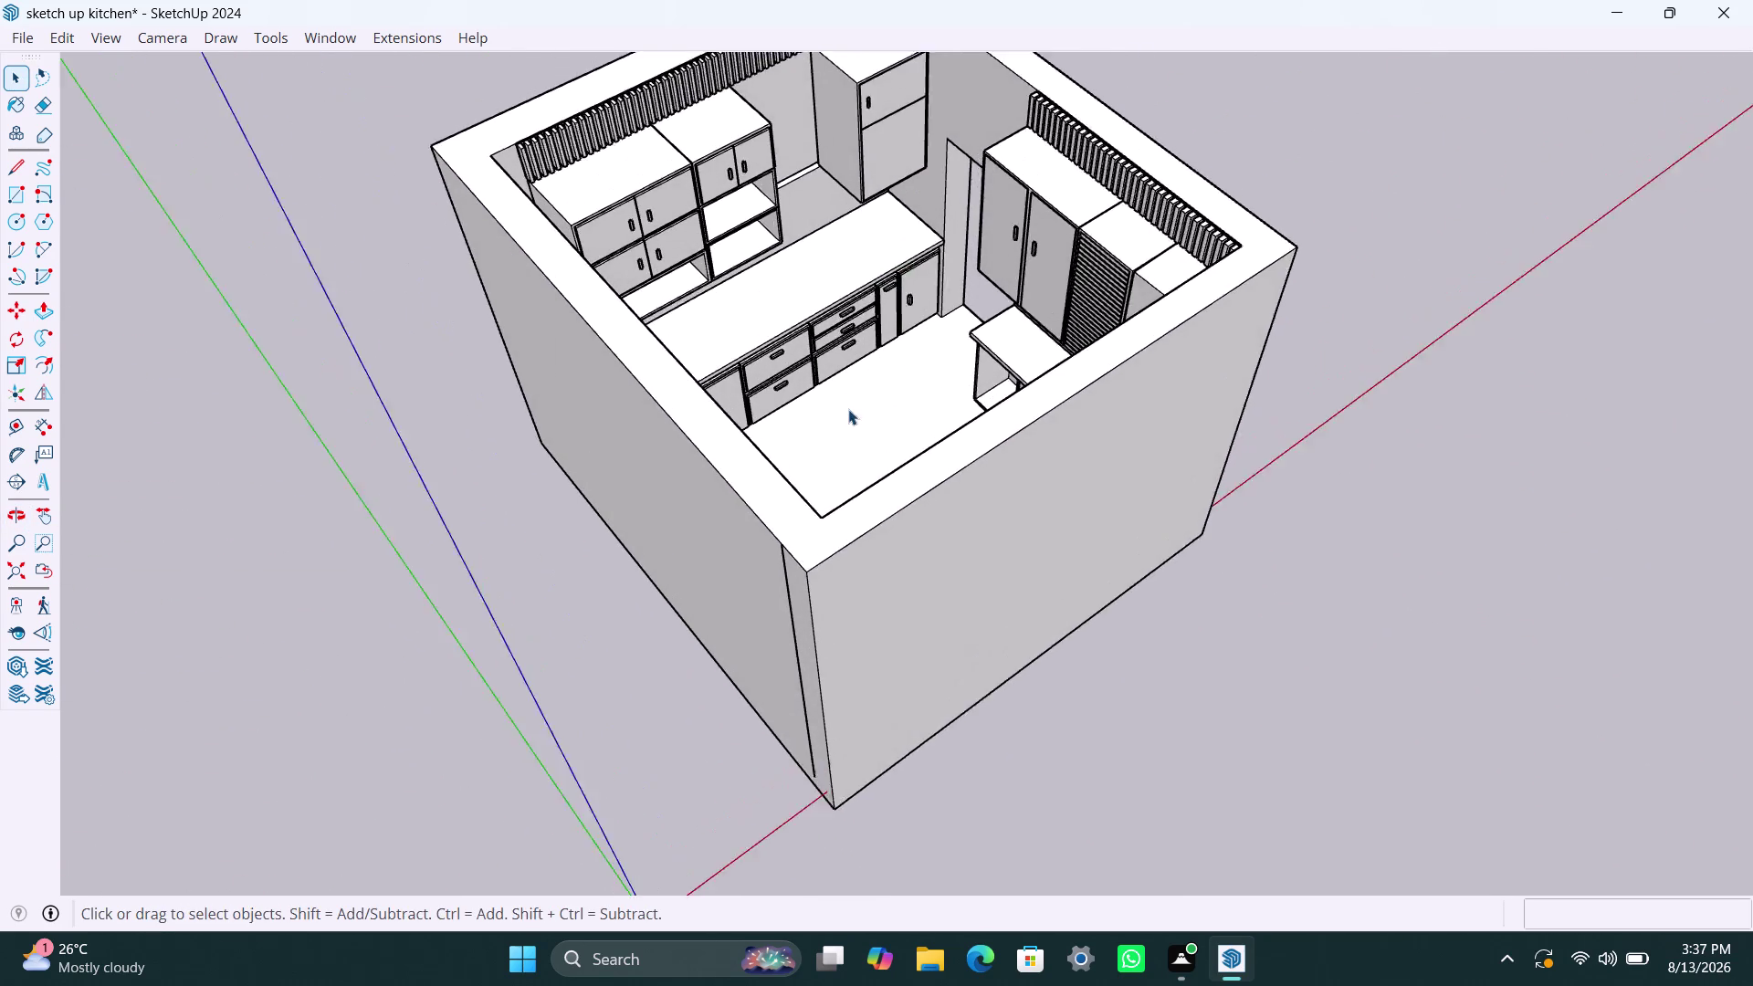
scroll(up, 3)
middle_drag(837, 420, 783, 482)
scroll(up, 3)
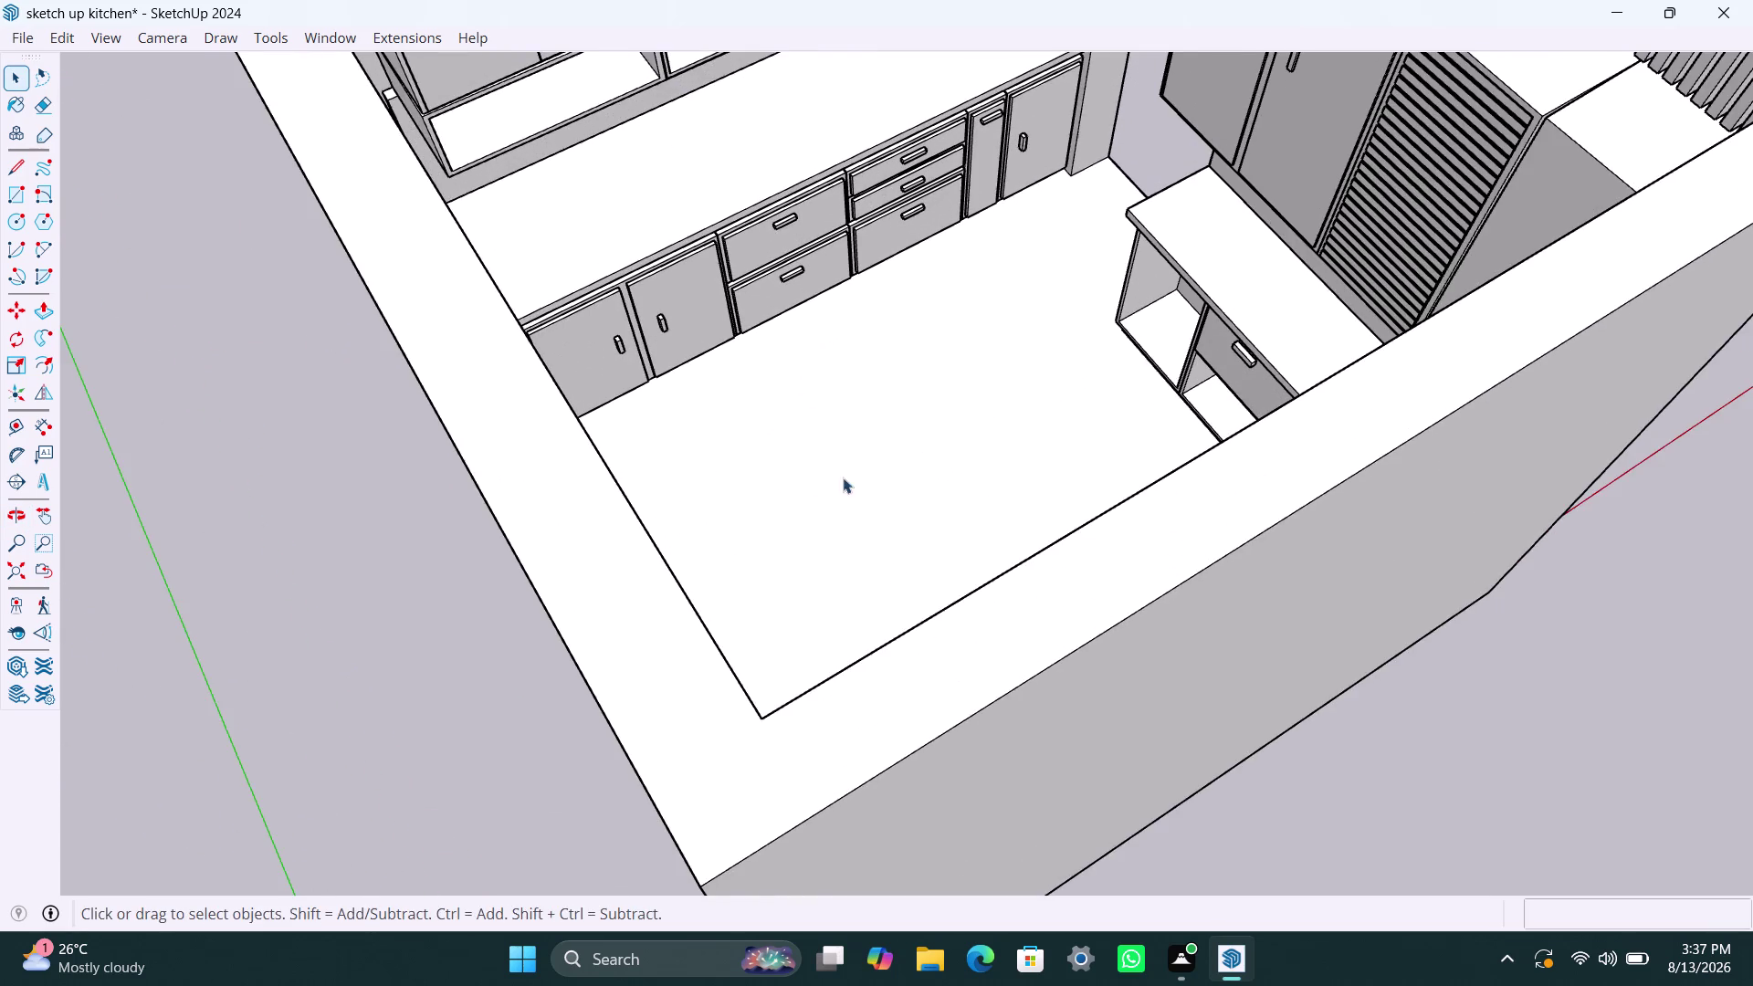
middle_drag(842, 477, 851, 470)
scroll(down, 3)
middle_drag(874, 455, 752, 522)
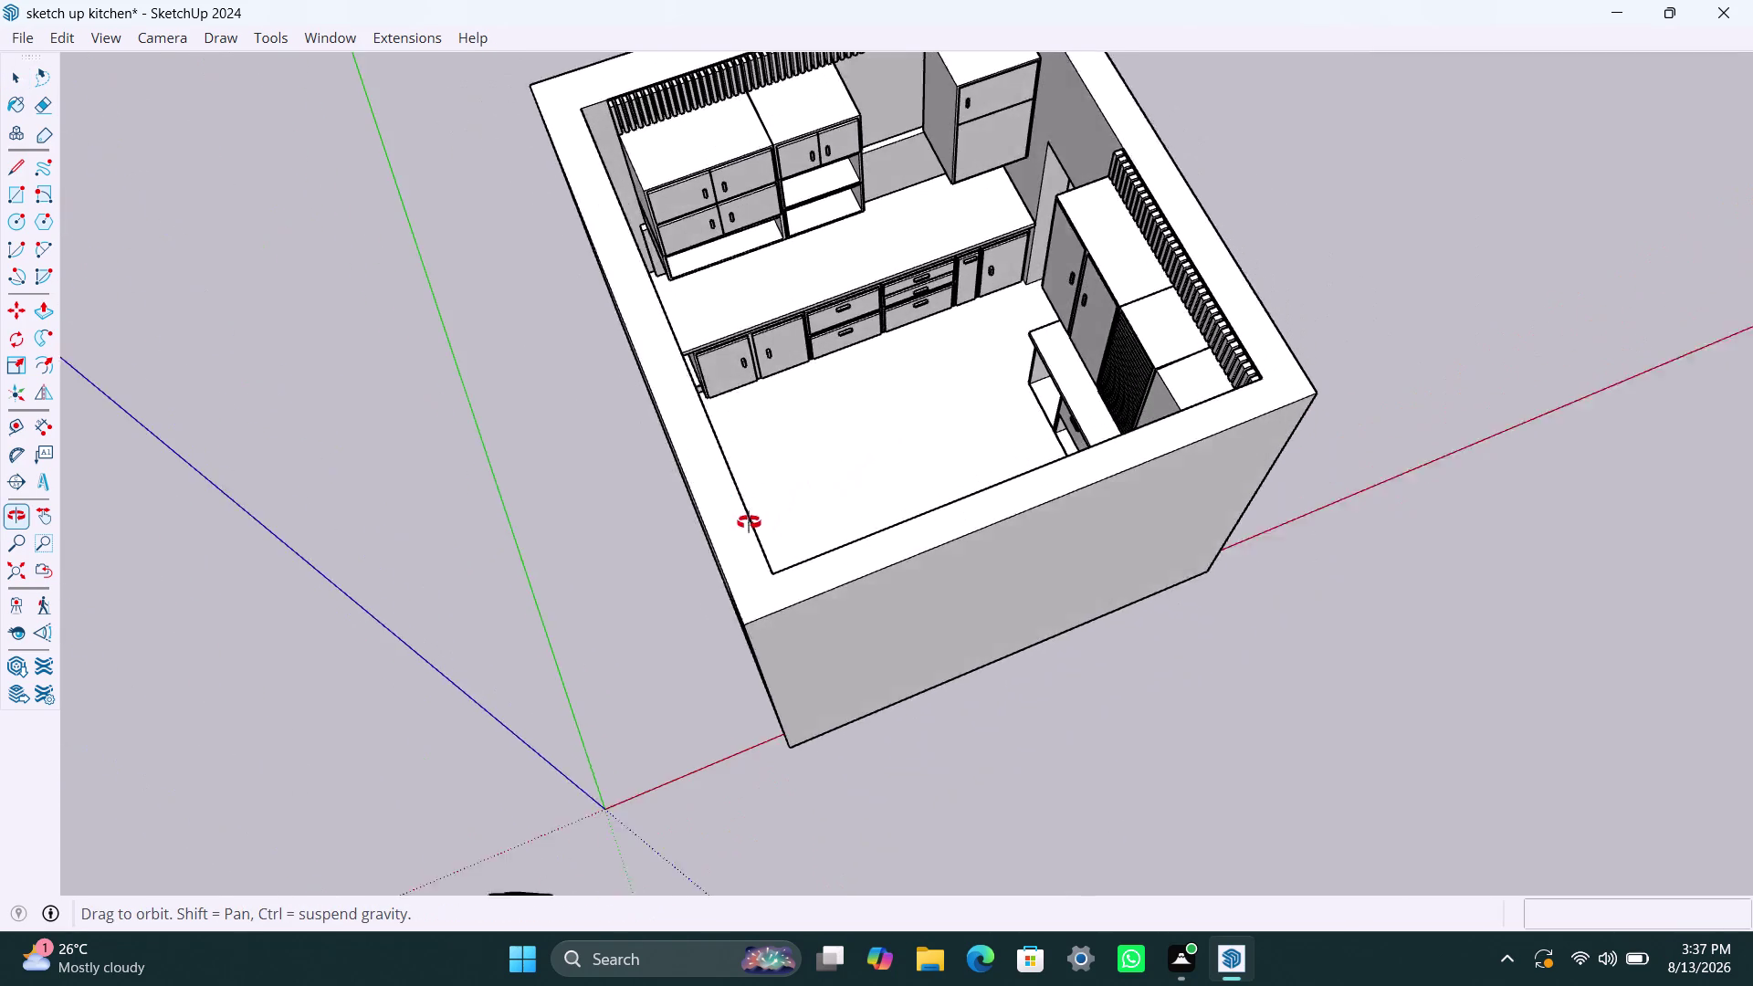
middle_drag(753, 522, 725, 450)
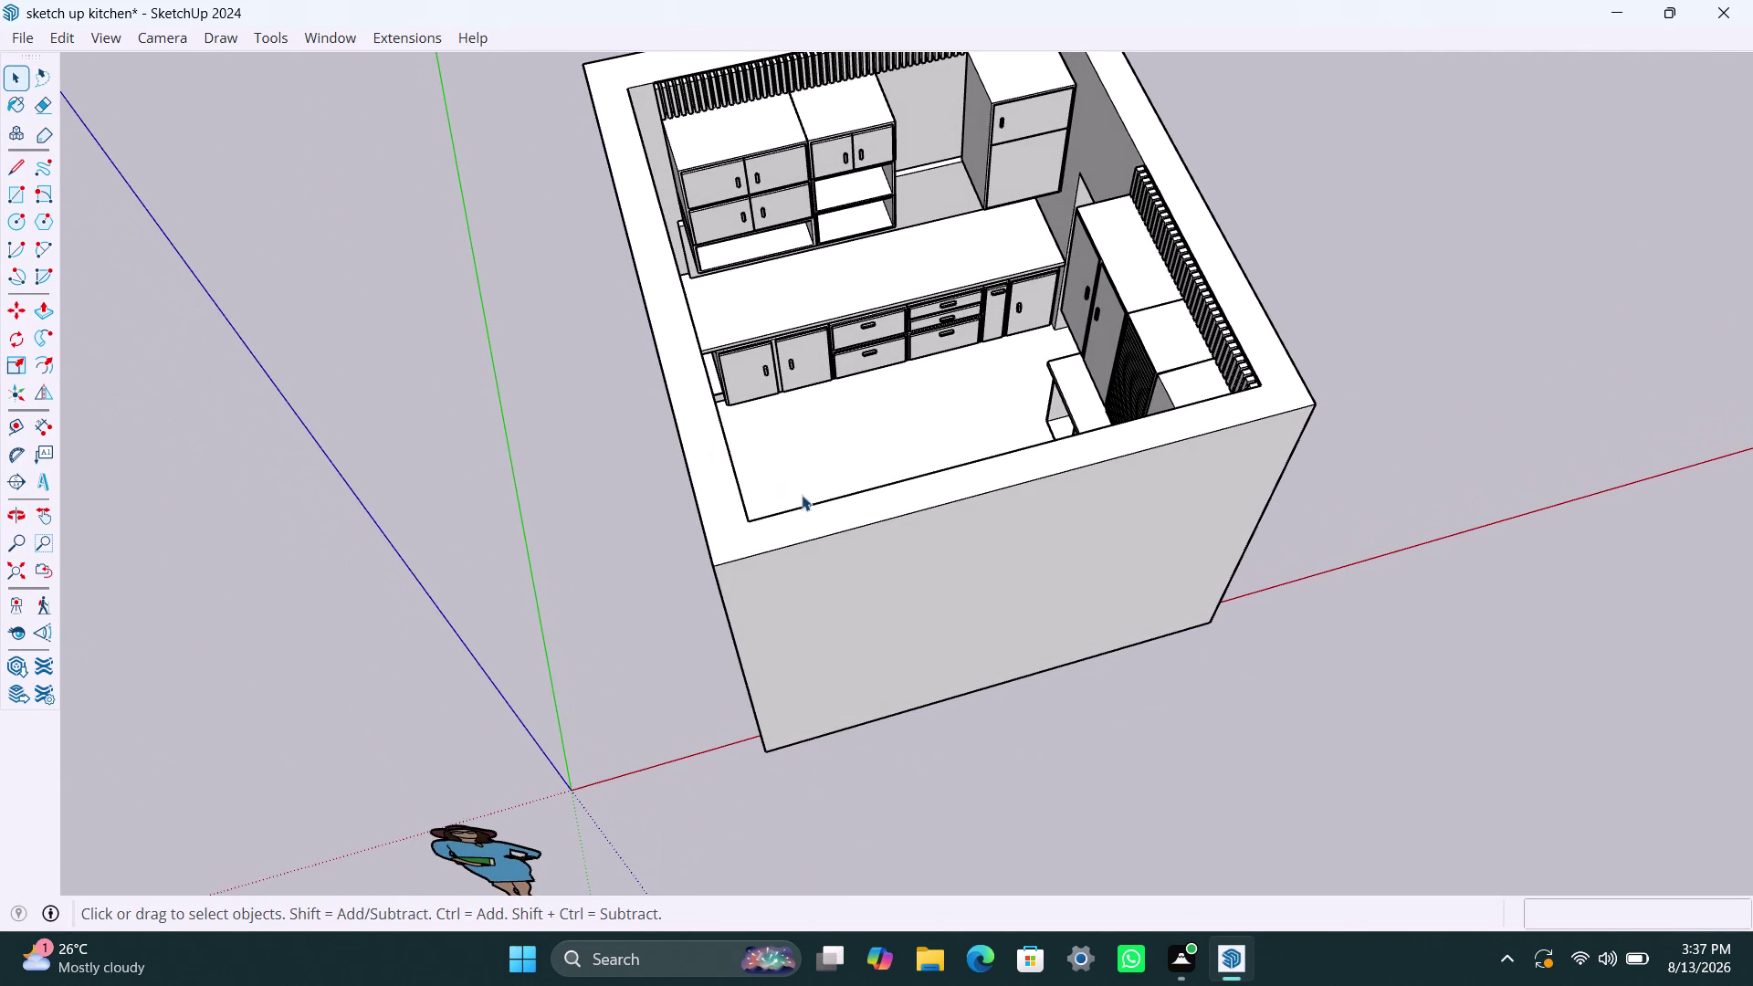
scroll(up, 3)
scroll(down, 3)
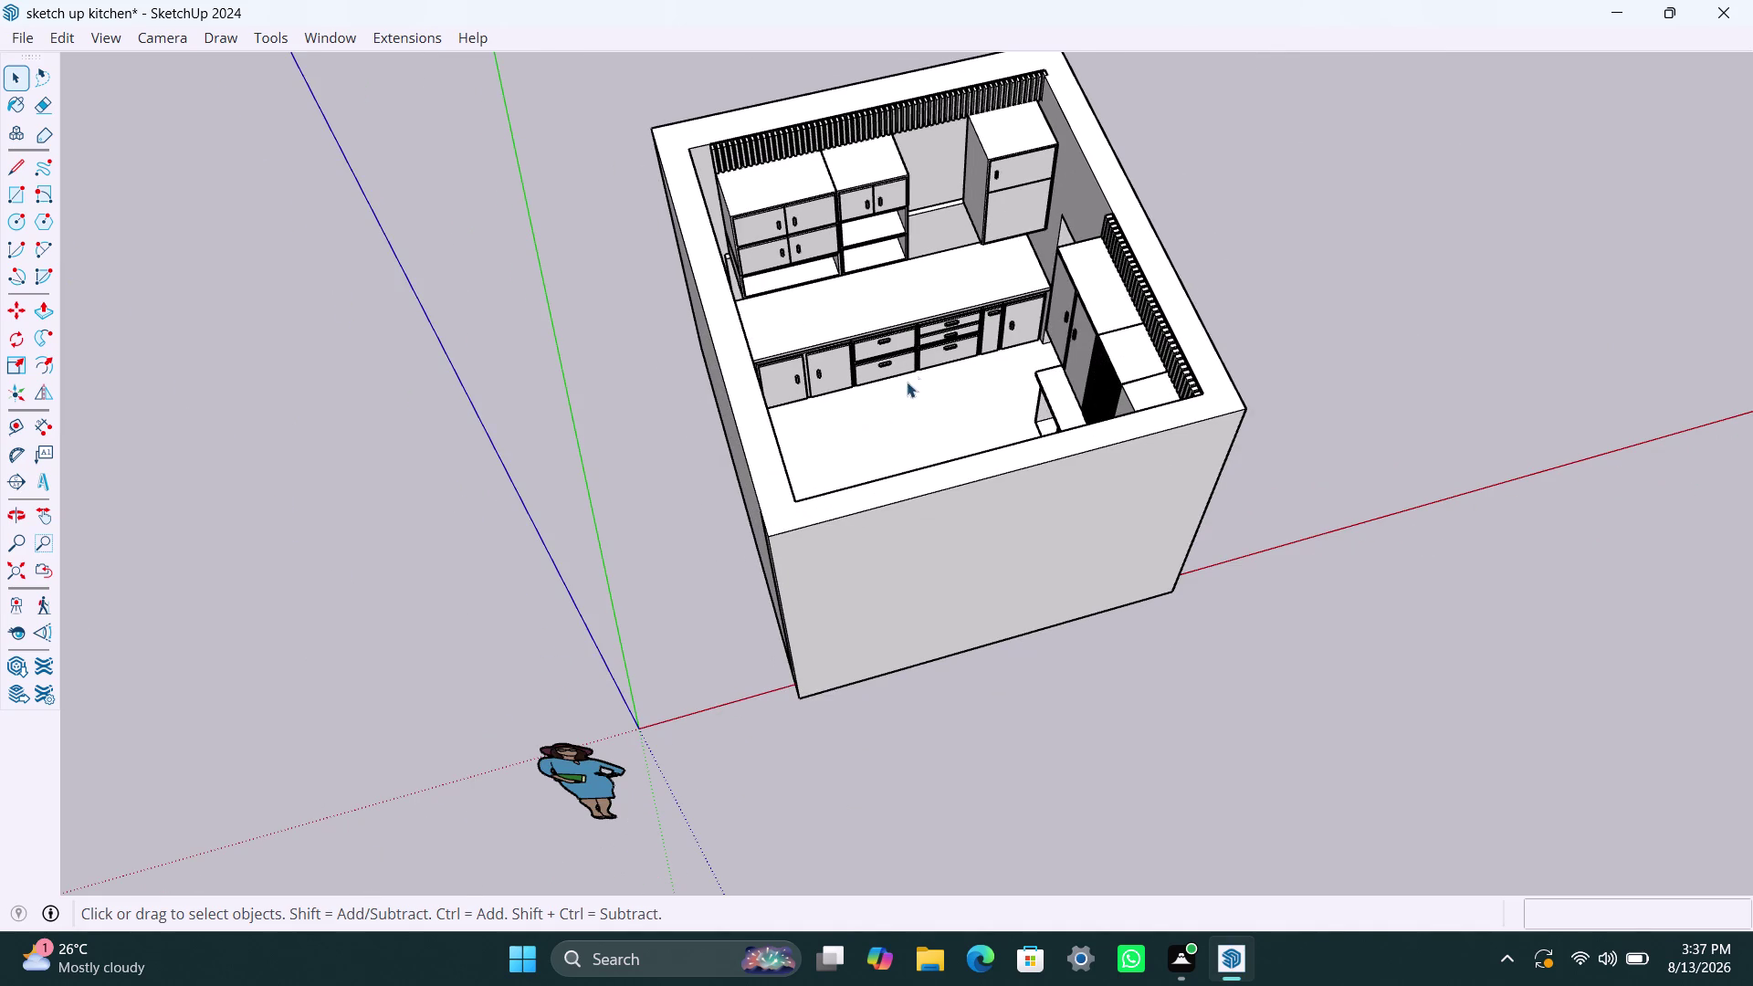
middle_drag(957, 418, 897, 336)
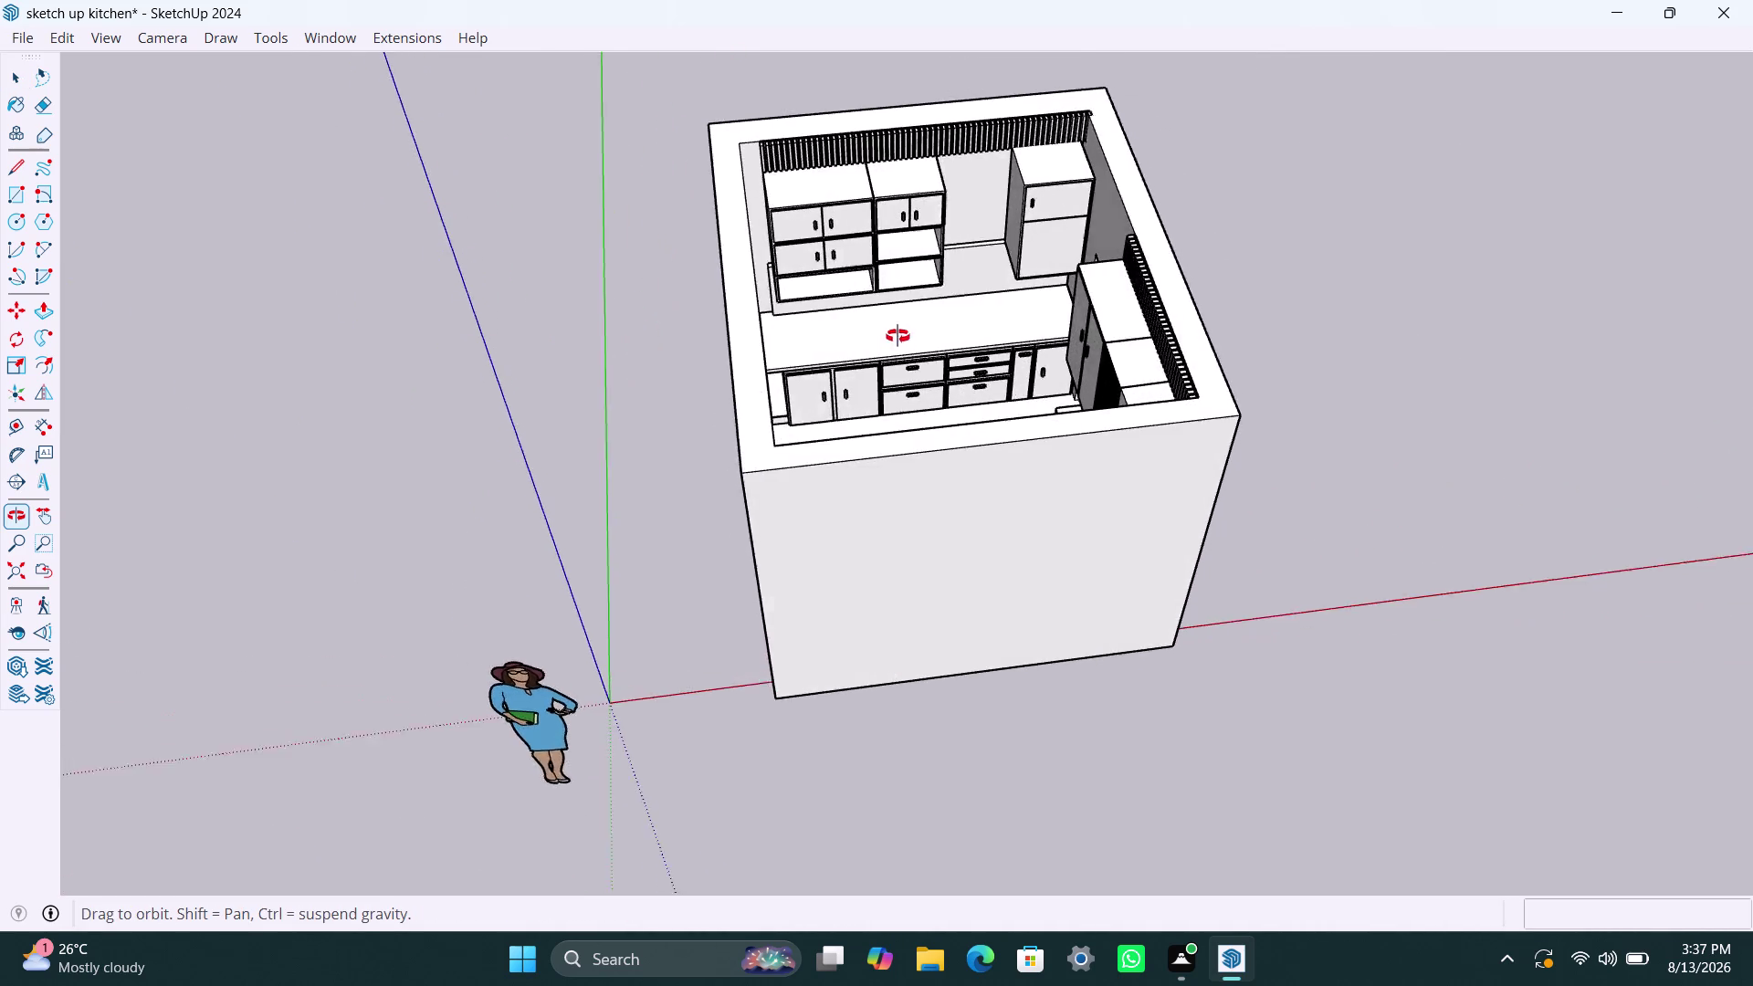
middle_drag(896, 336, 1675, 491)
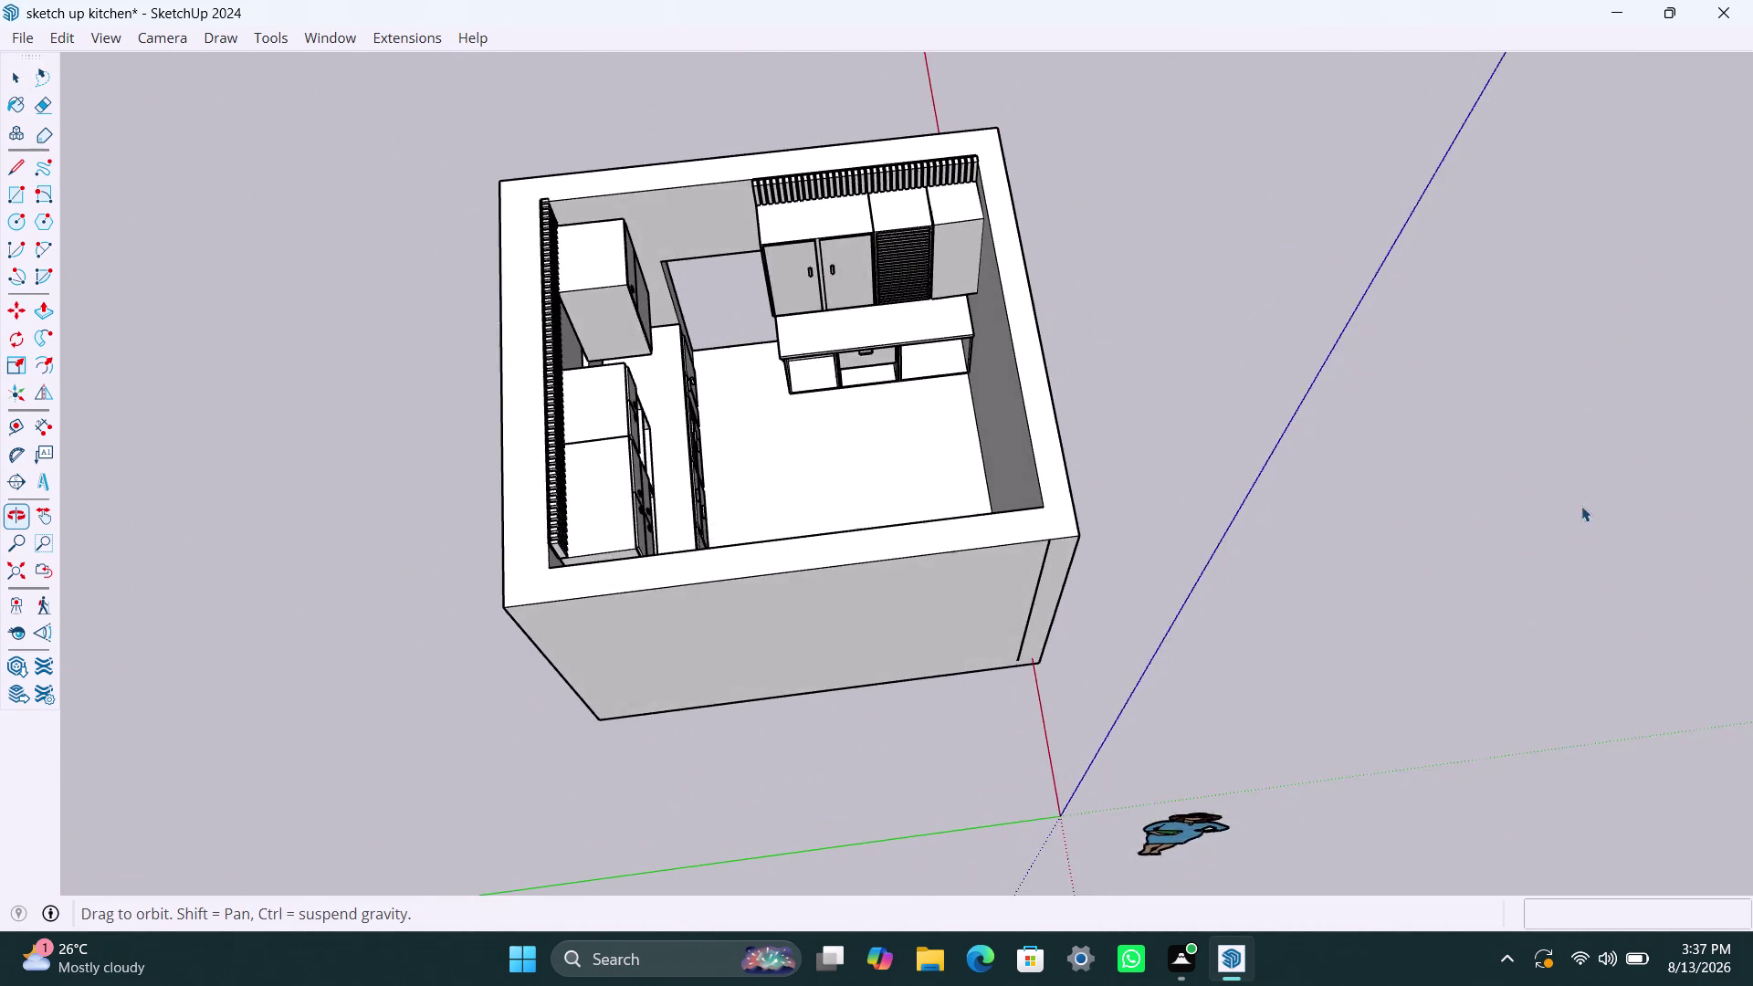
middle_drag(1158, 482, 542, 471)
scroll(up, 3)
middle_drag(901, 491, 823, 537)
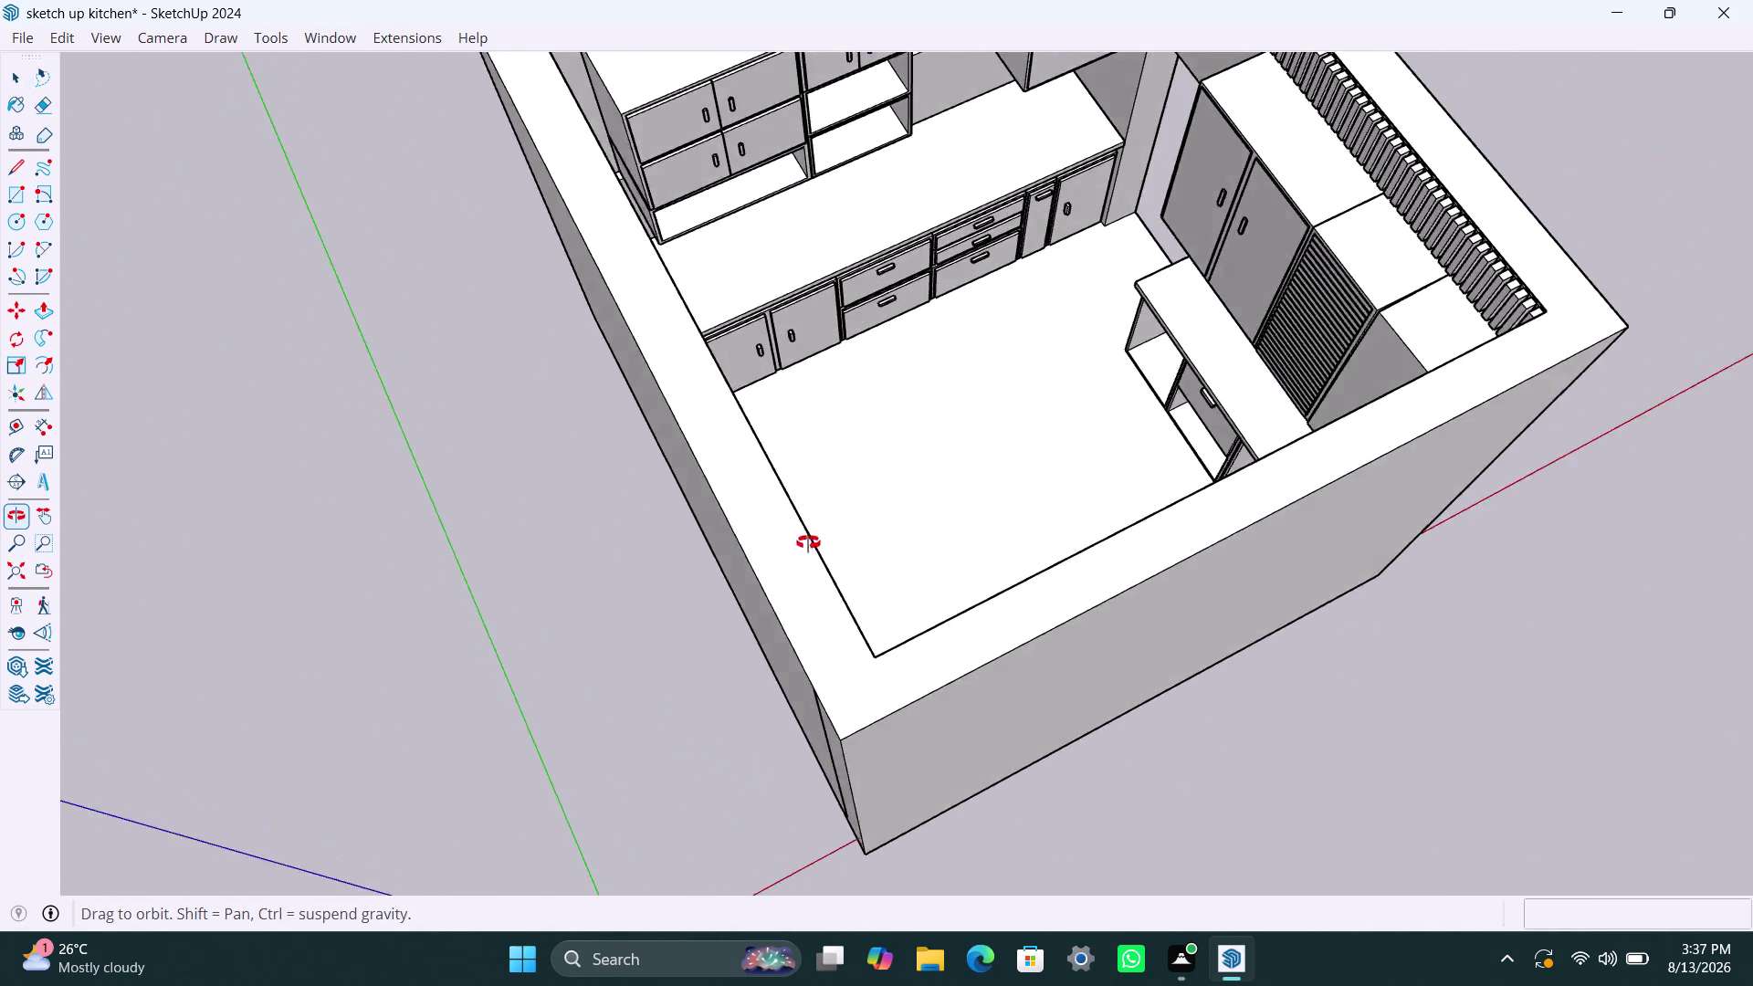
middle_drag(823, 536, 705, 587)
scroll(up, 3)
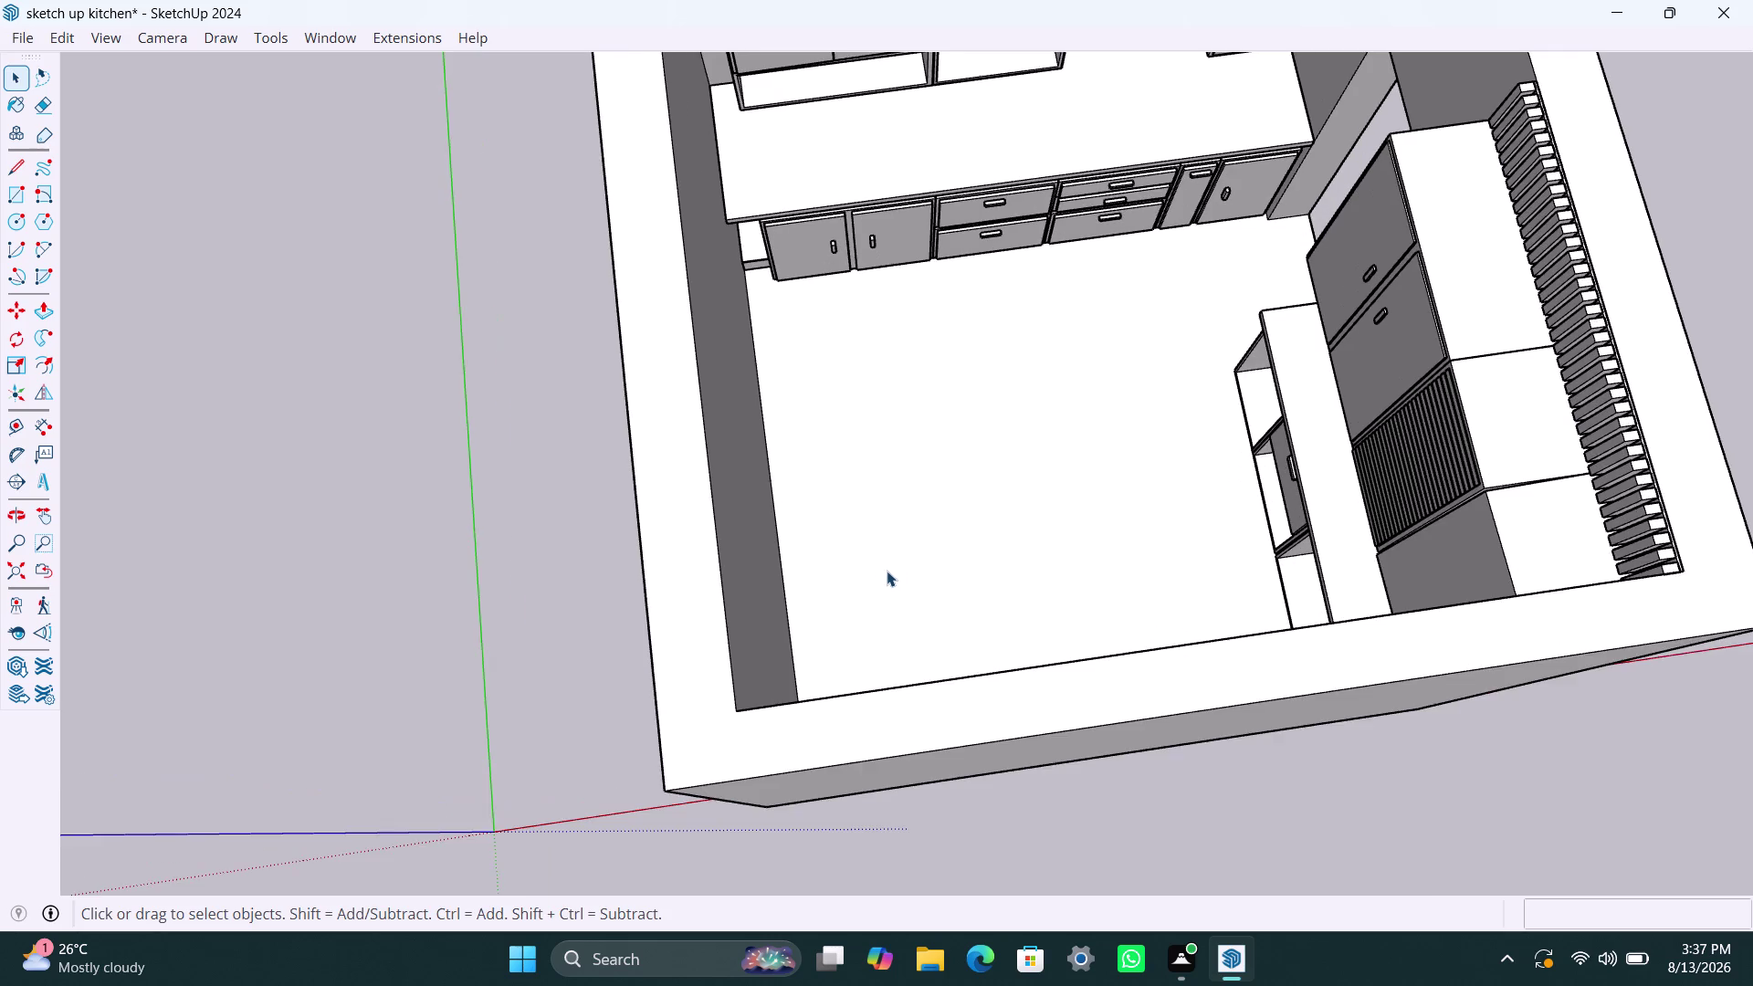
middle_drag(886, 570, 899, 598)
scroll(down, 3)
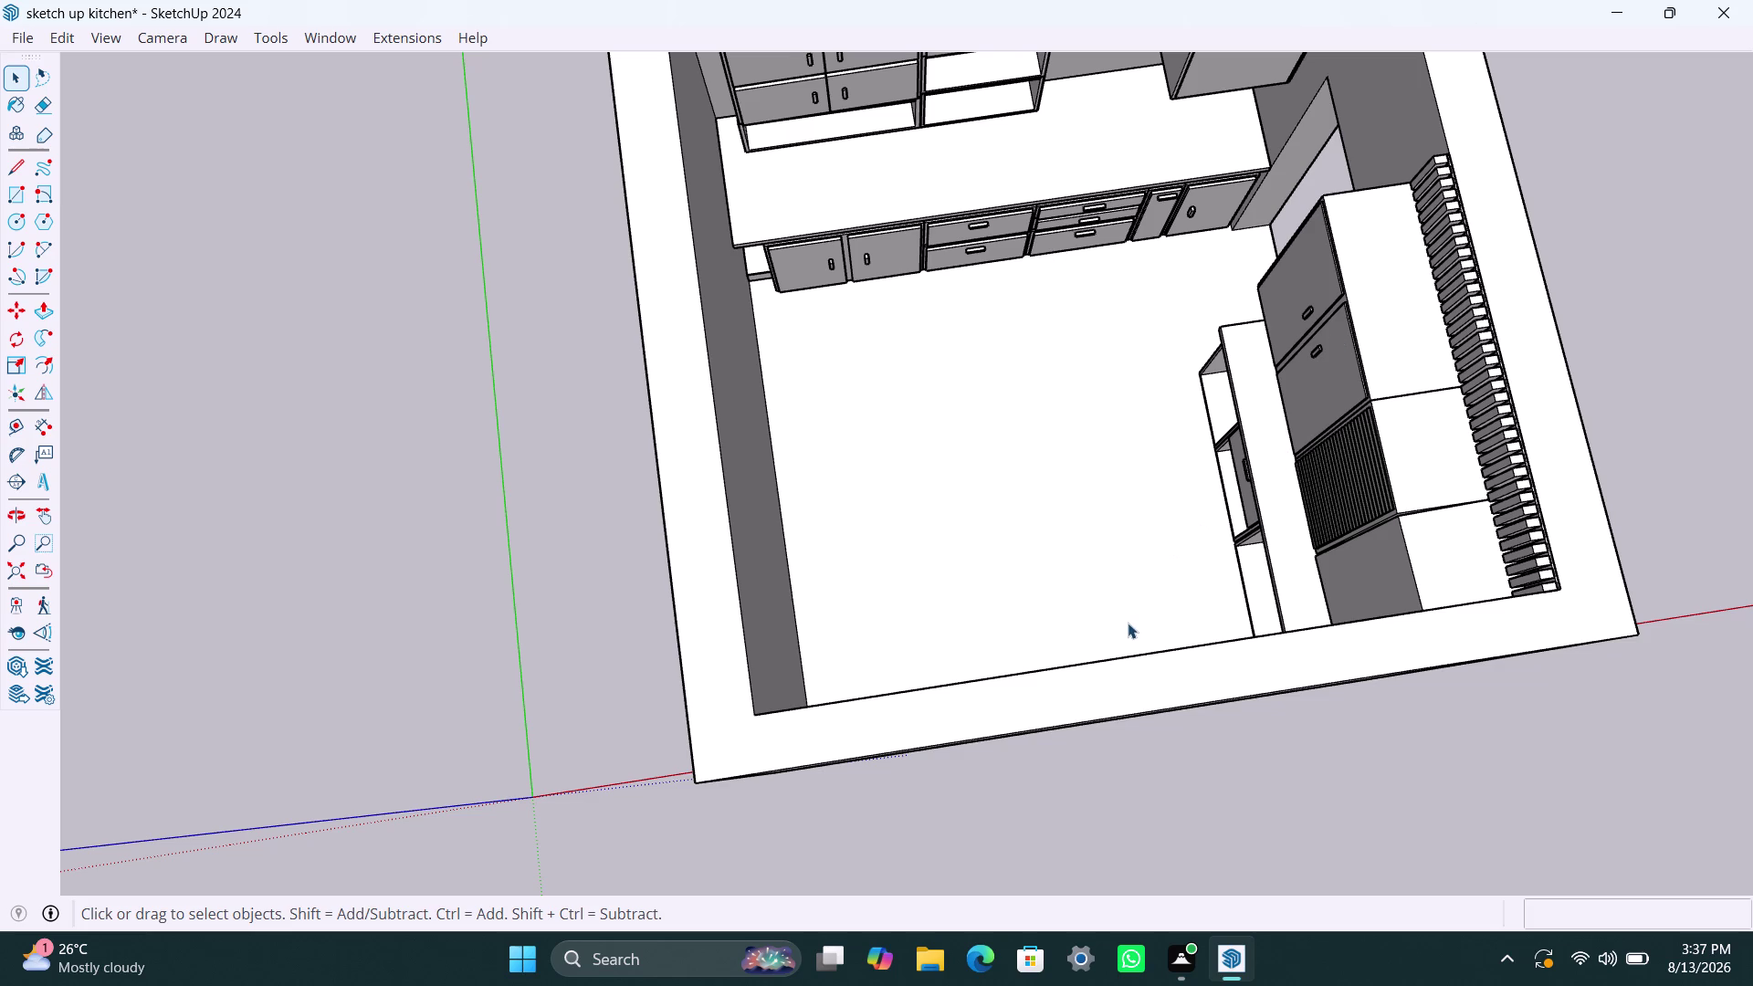
scroll(up, 3)
middle_drag(1210, 654, 1062, 675)
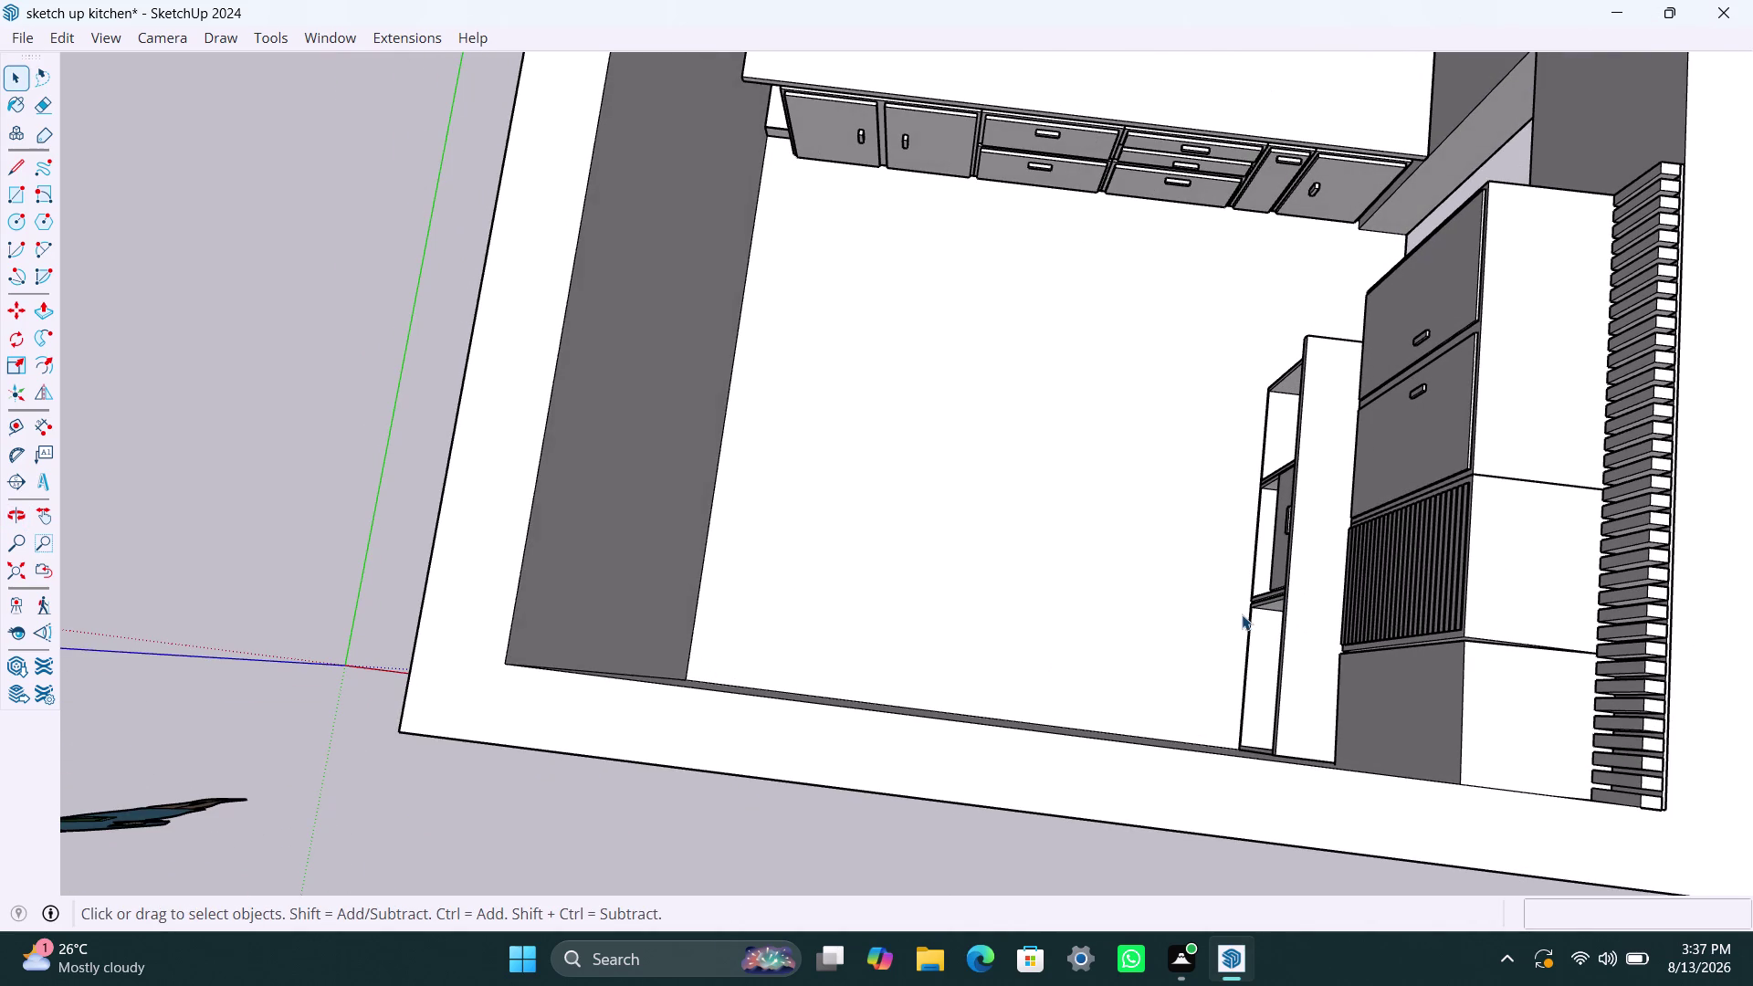